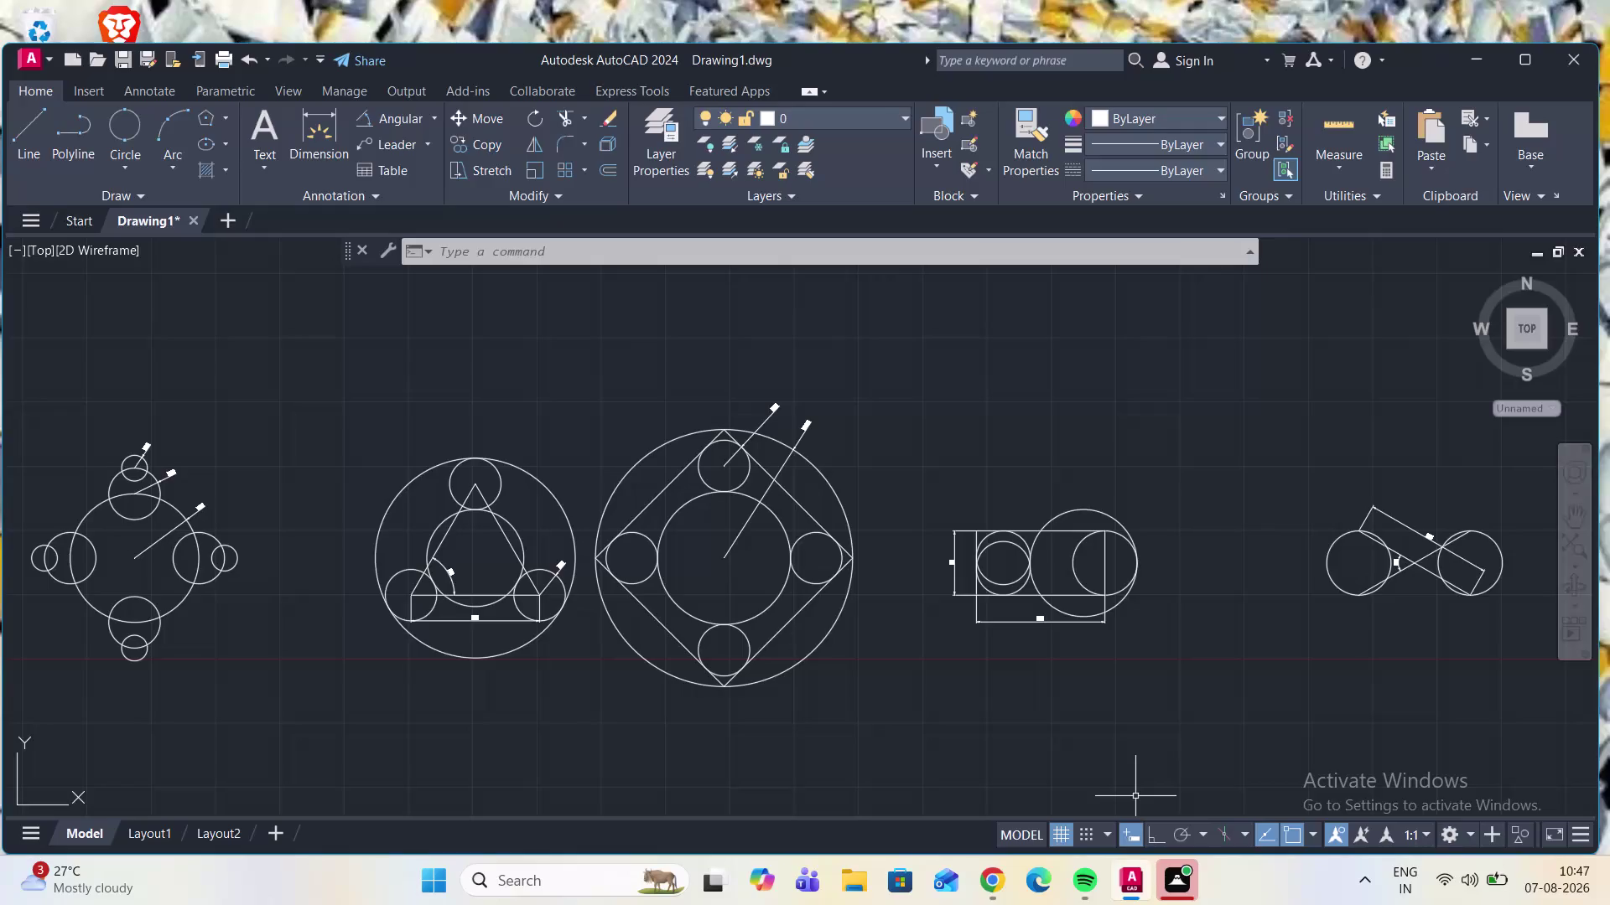
Zoom in and out repeatedly to inspect the row of exercises.
scroll(down, 3)
scroll(up, 3)
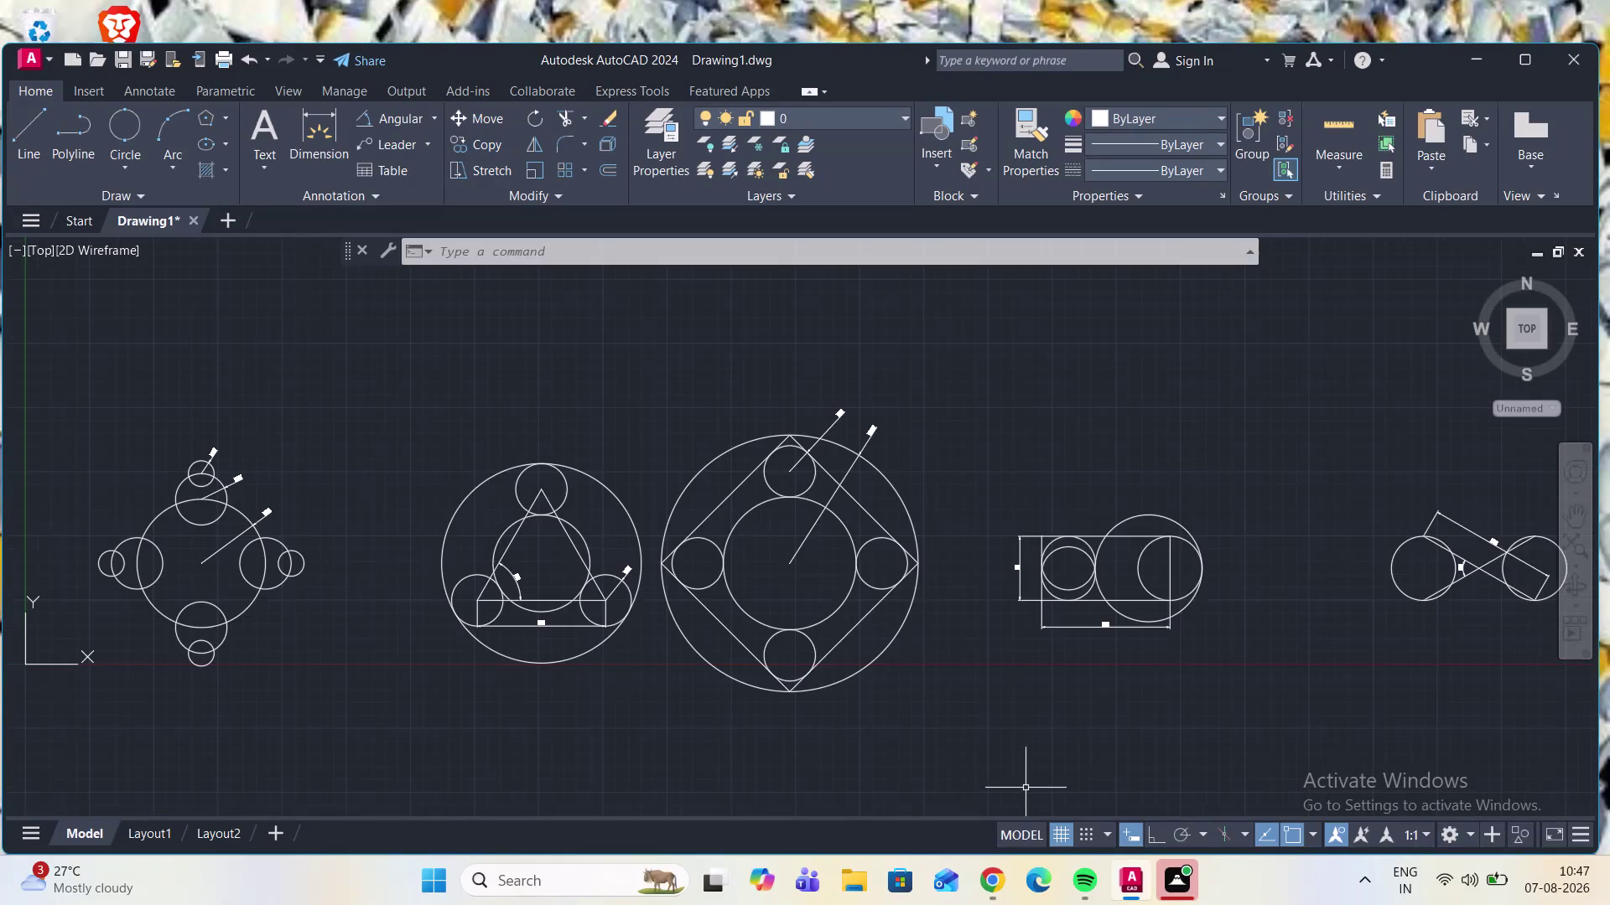
scroll(down, 3)
scroll(up, 3)
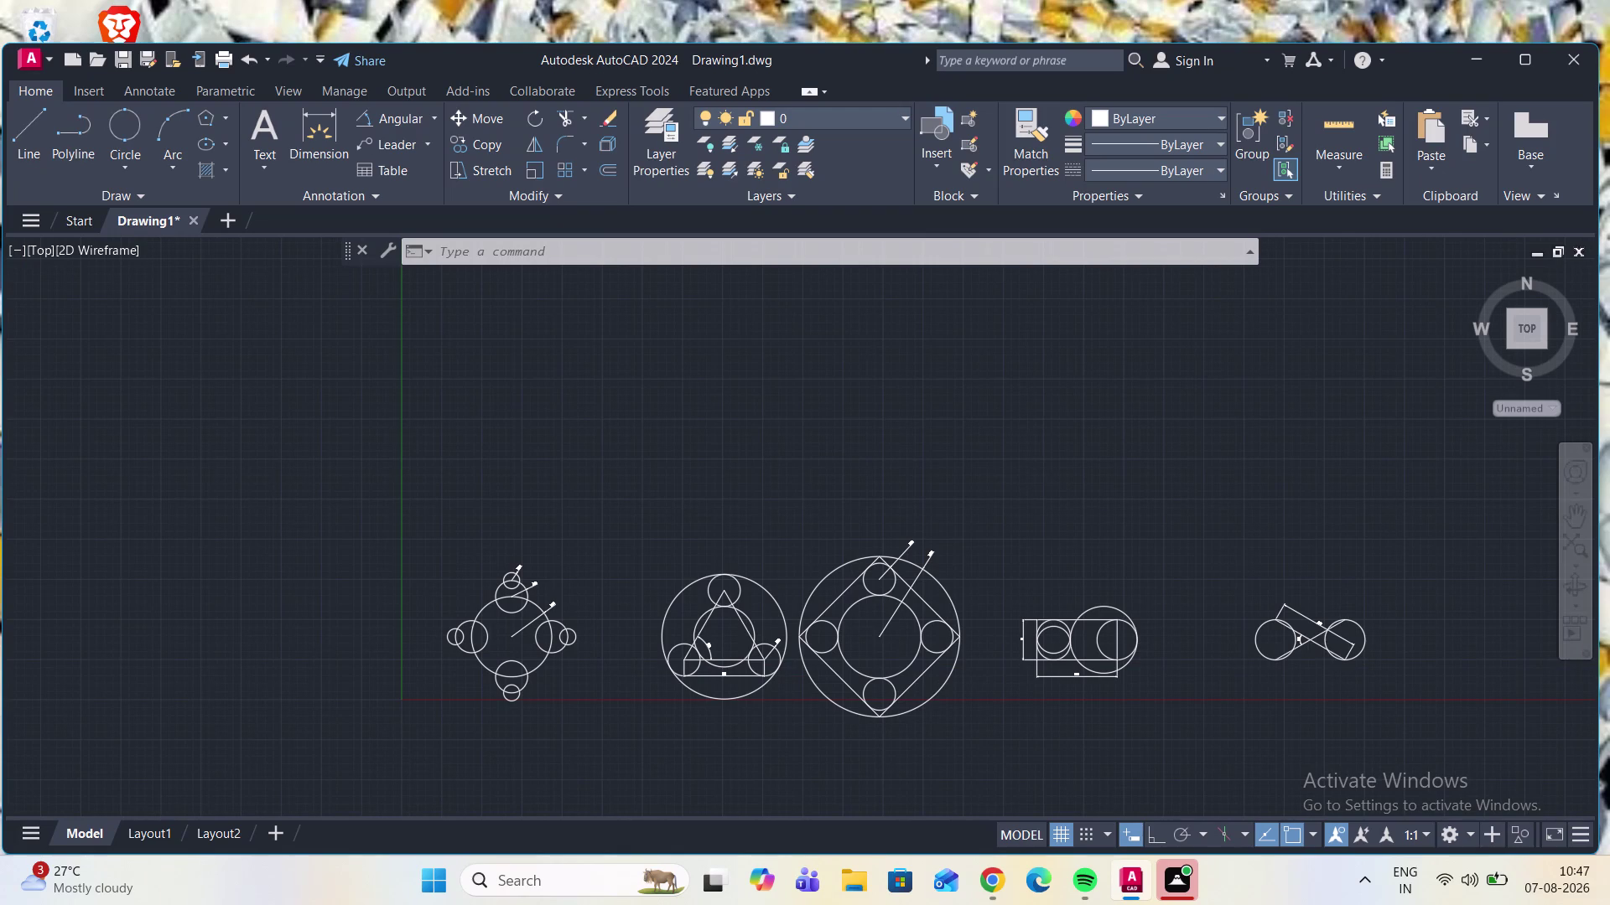
scroll(down, 3)
scroll(up, 3)
scroll(up, 3)
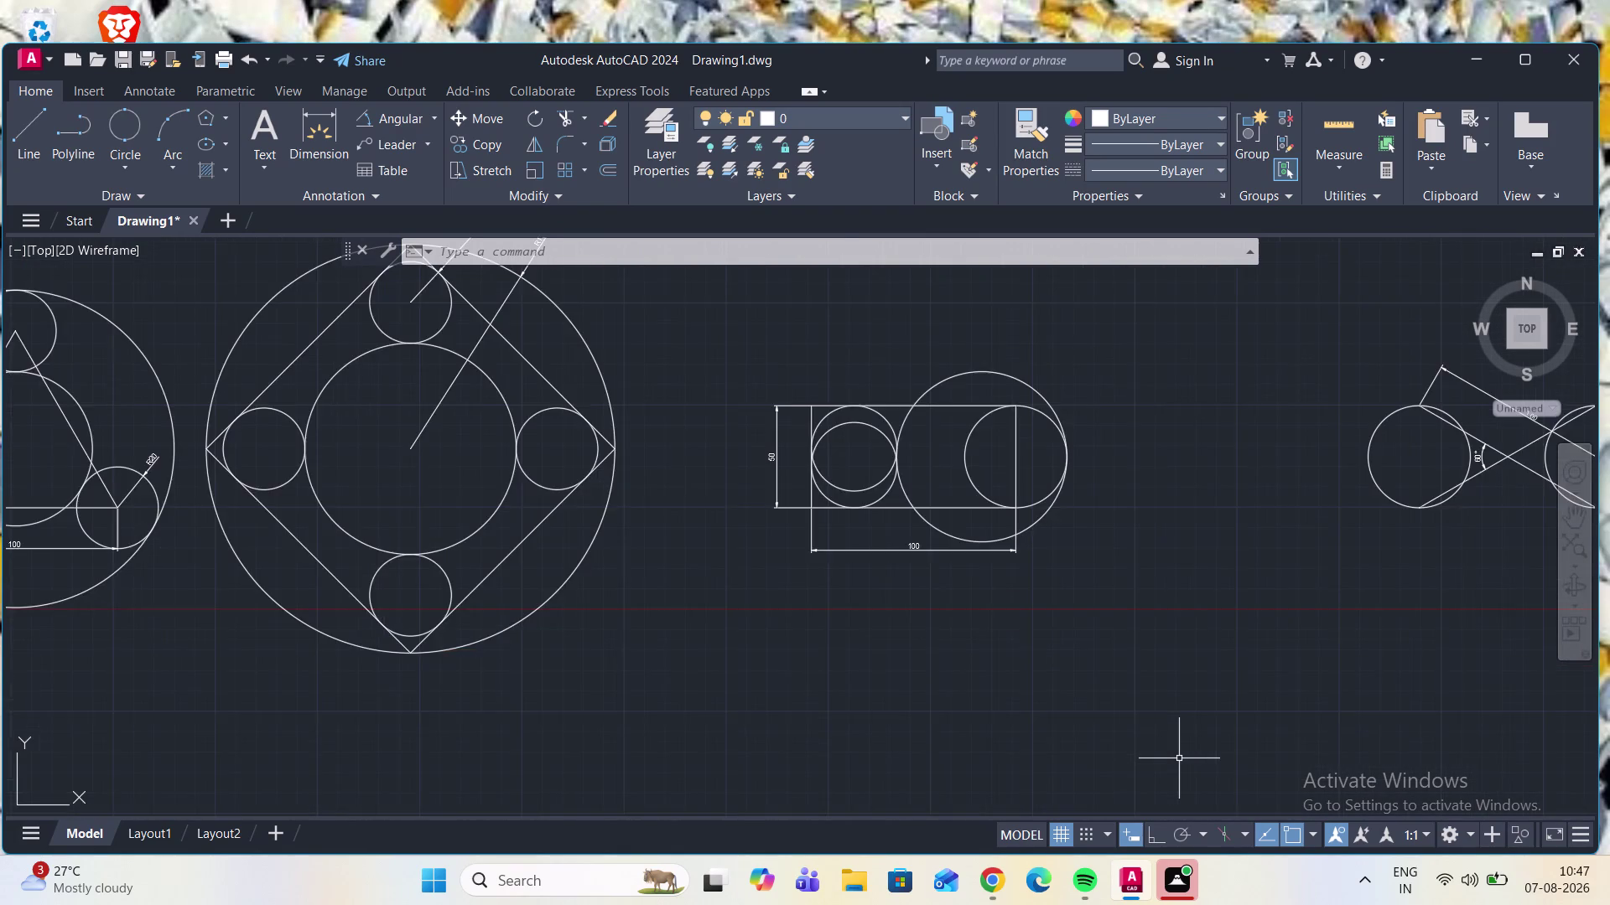
scroll(up, 3)
scroll(down, 3)
scroll(up, 3)
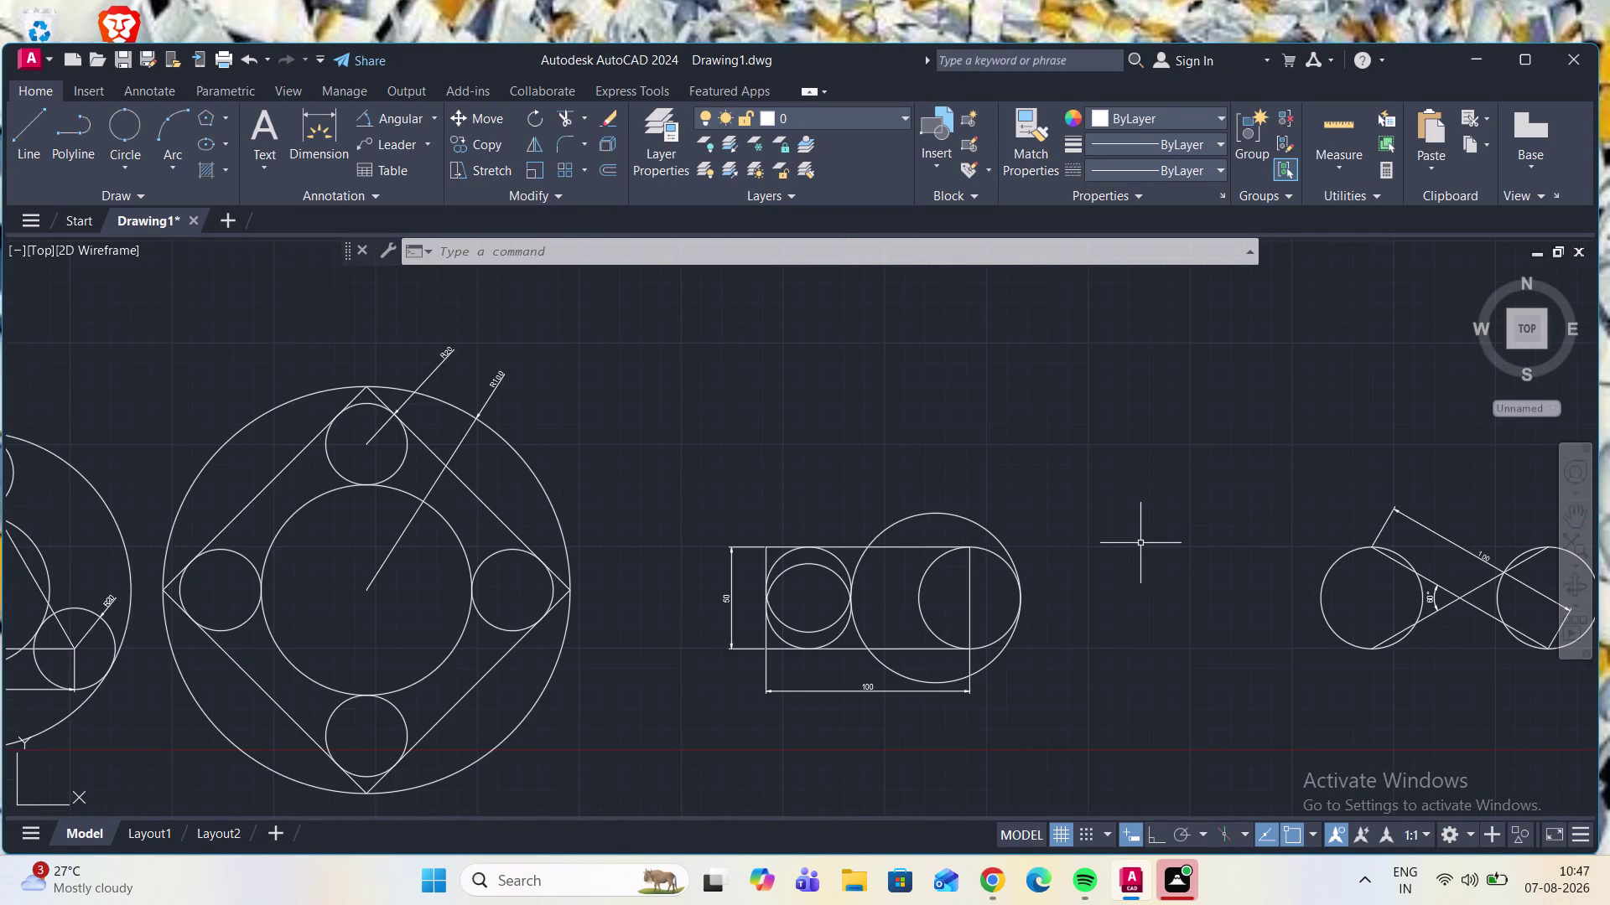
scroll(up, 3)
scroll(up, 3)
scroll(down, 3)
scroll(down, 3)
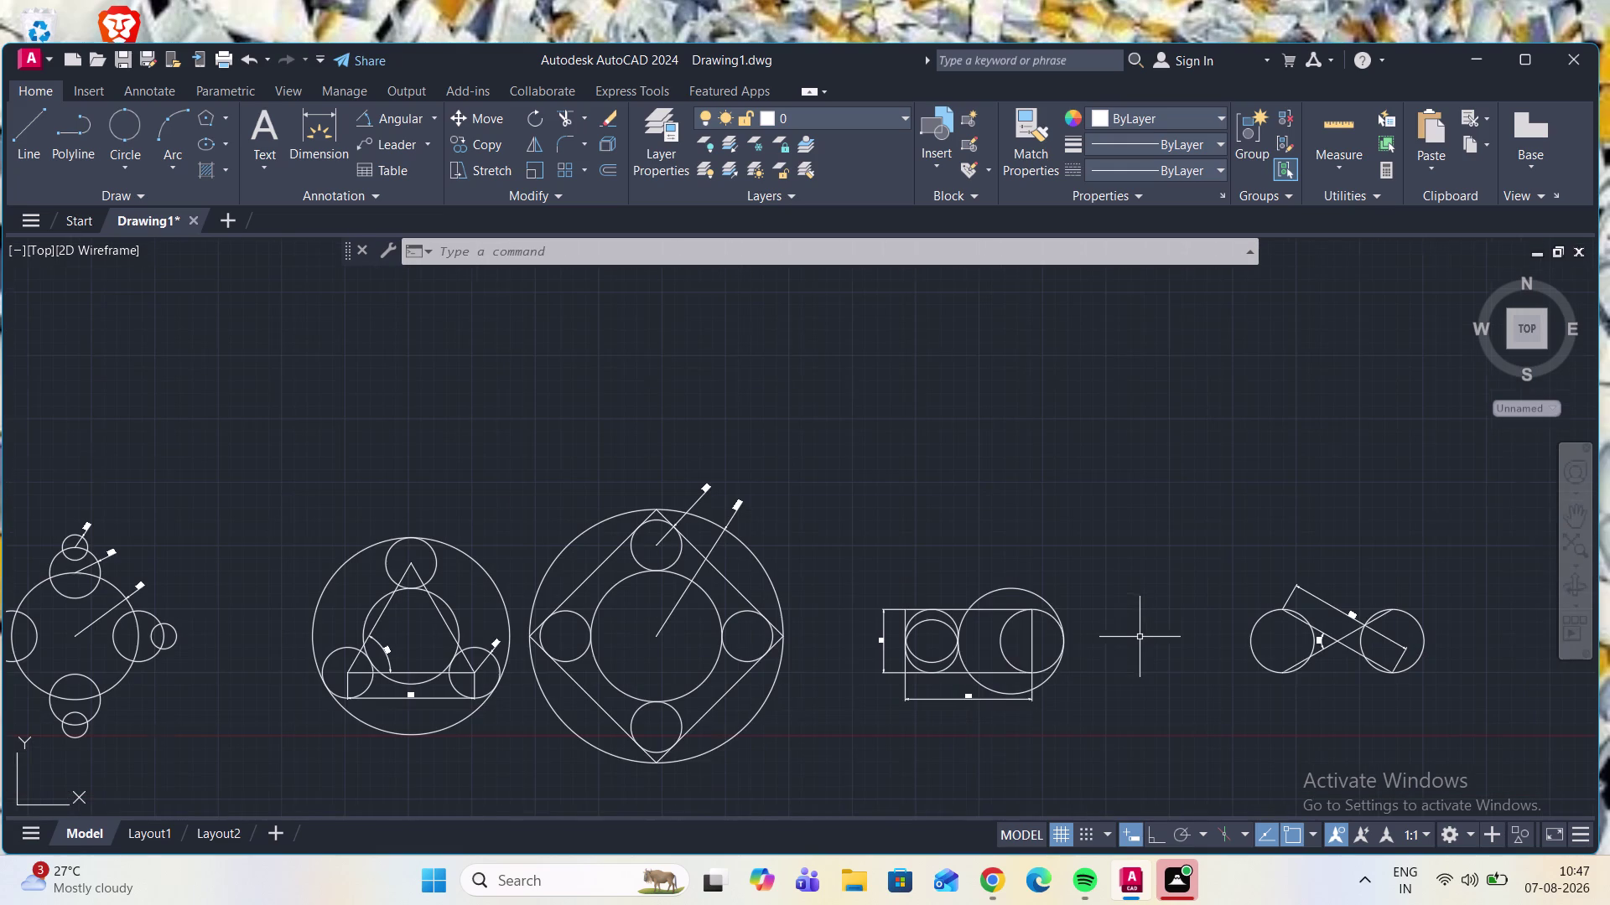
scroll(up, 3)
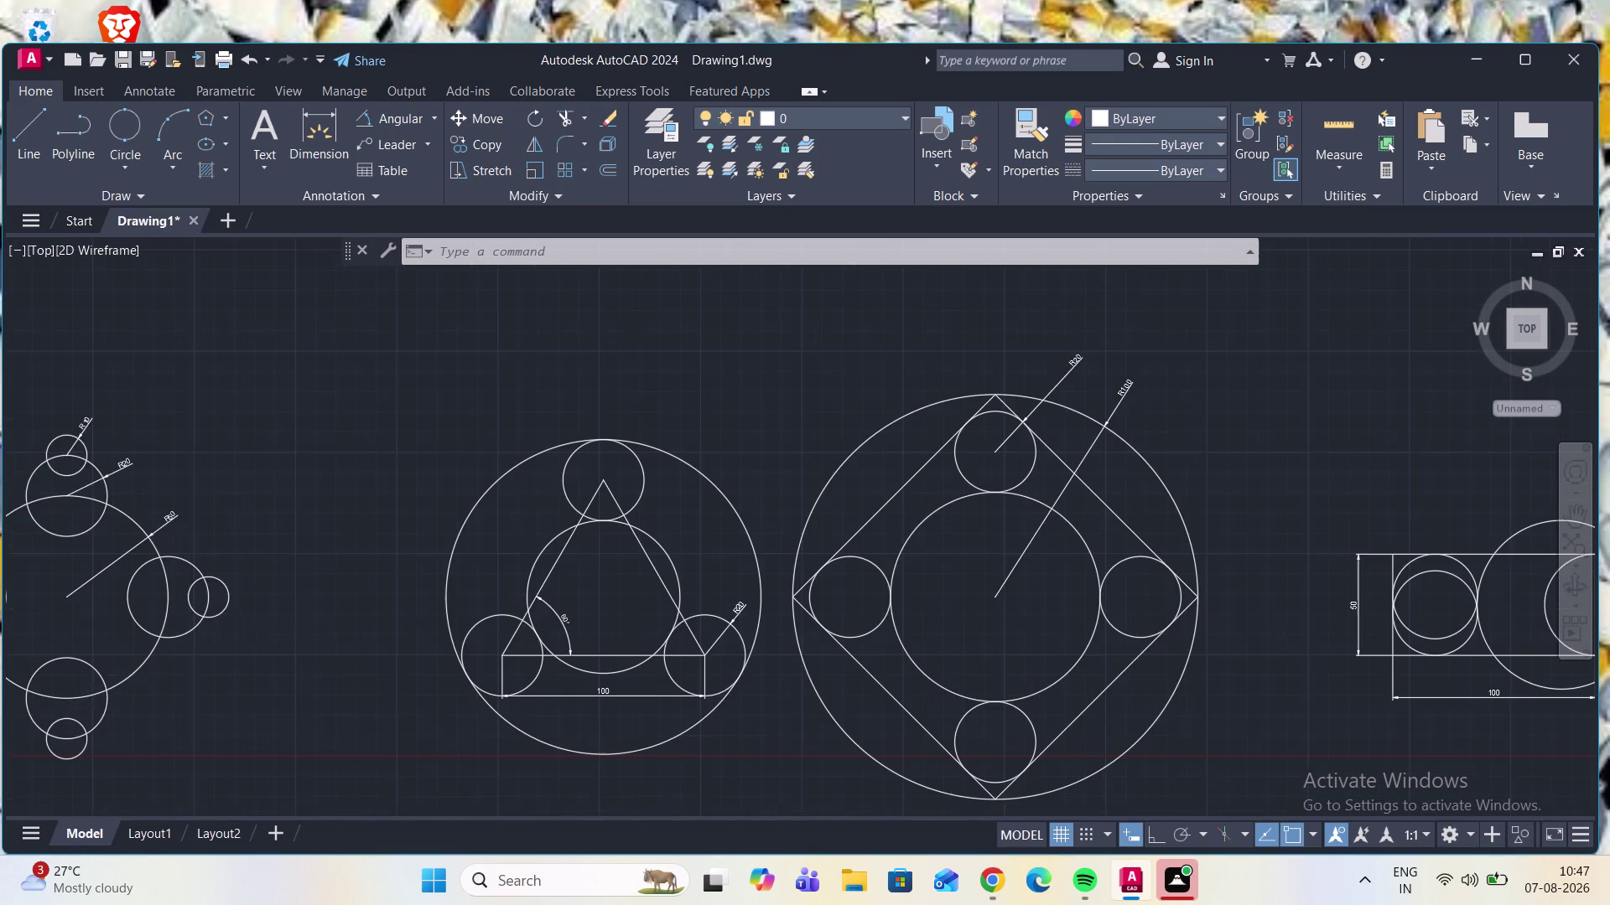
scroll(up, 3)
scroll(down, 3)
scroll(up, 3)
scroll(up, 3)
scroll(down, 3)
scroll(down, 3)
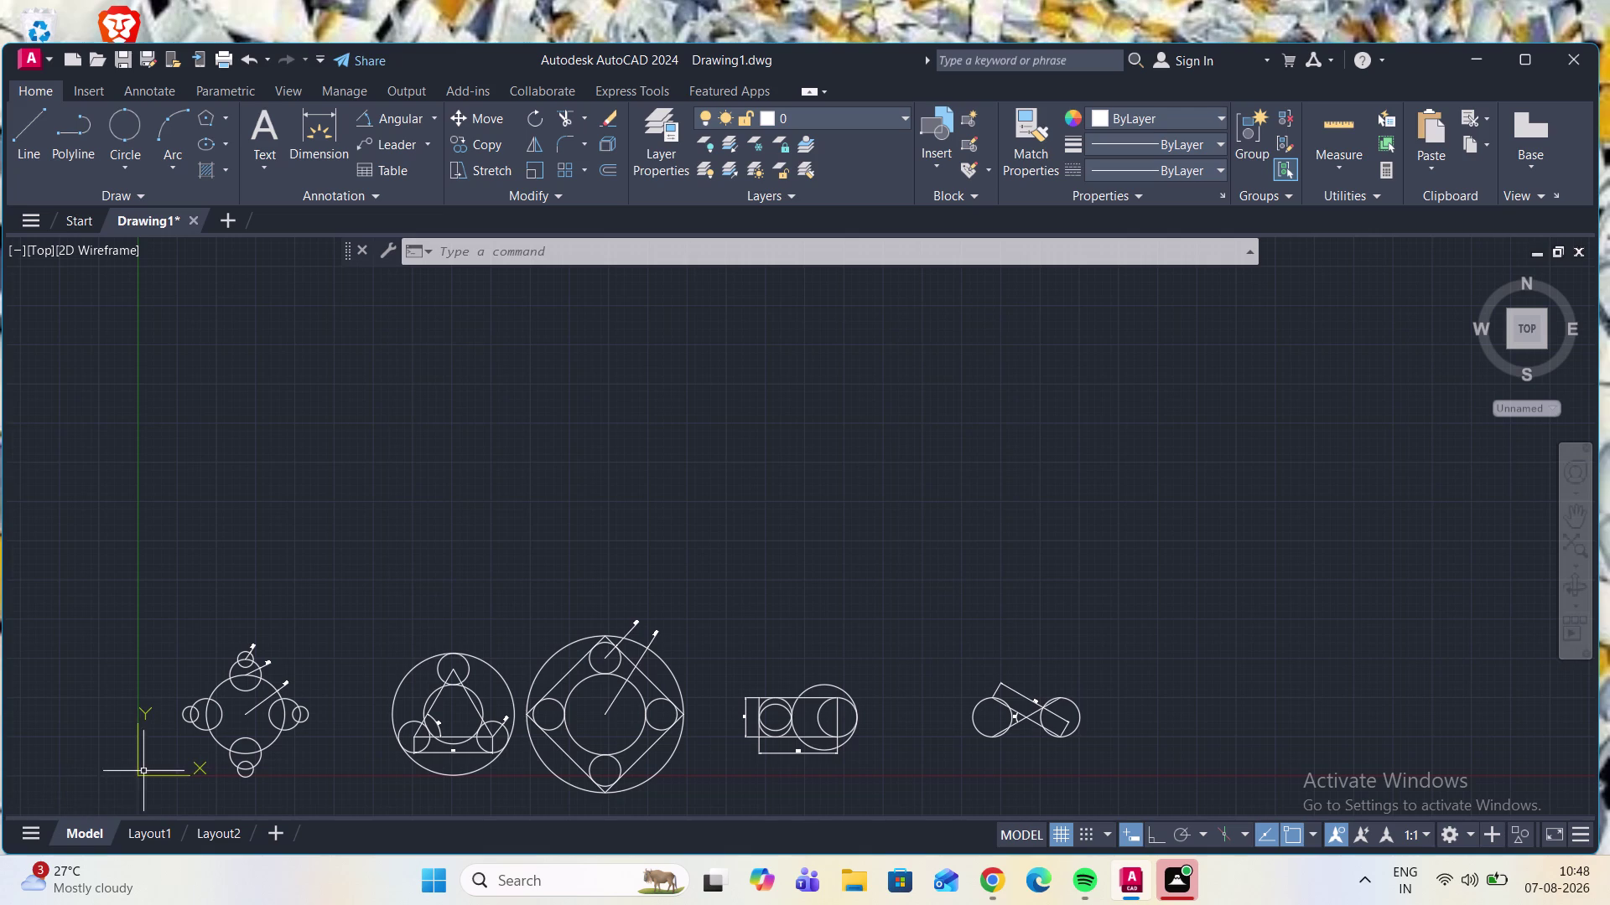
Attempt to relocate the UCS origin near the drawings, then cancel the relocation.
click(139, 777)
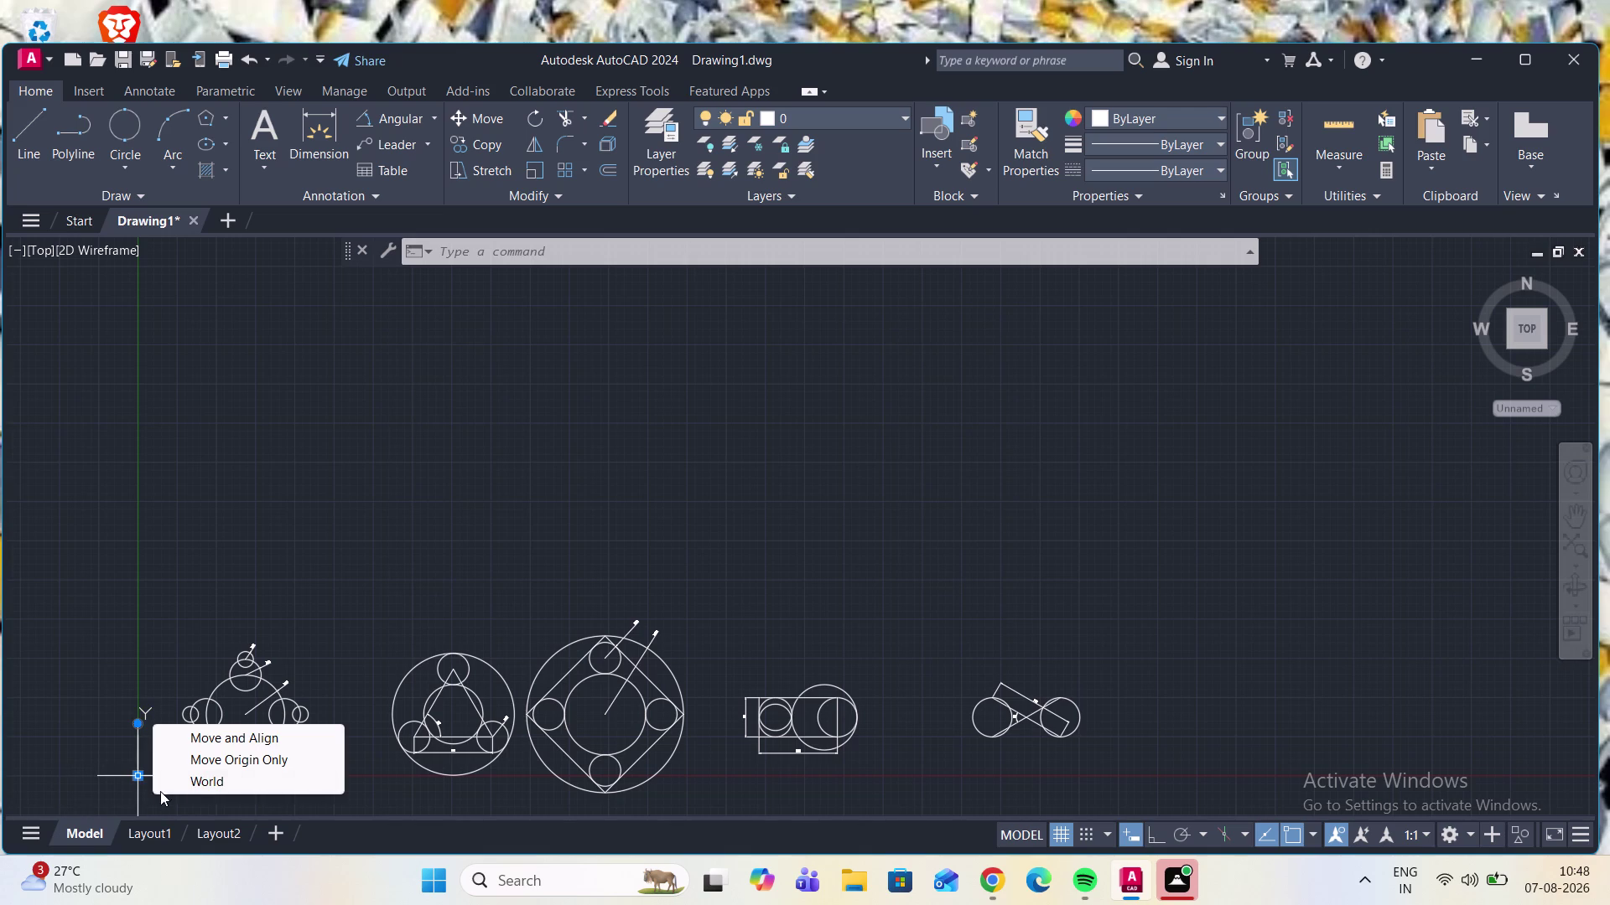
click(227, 762)
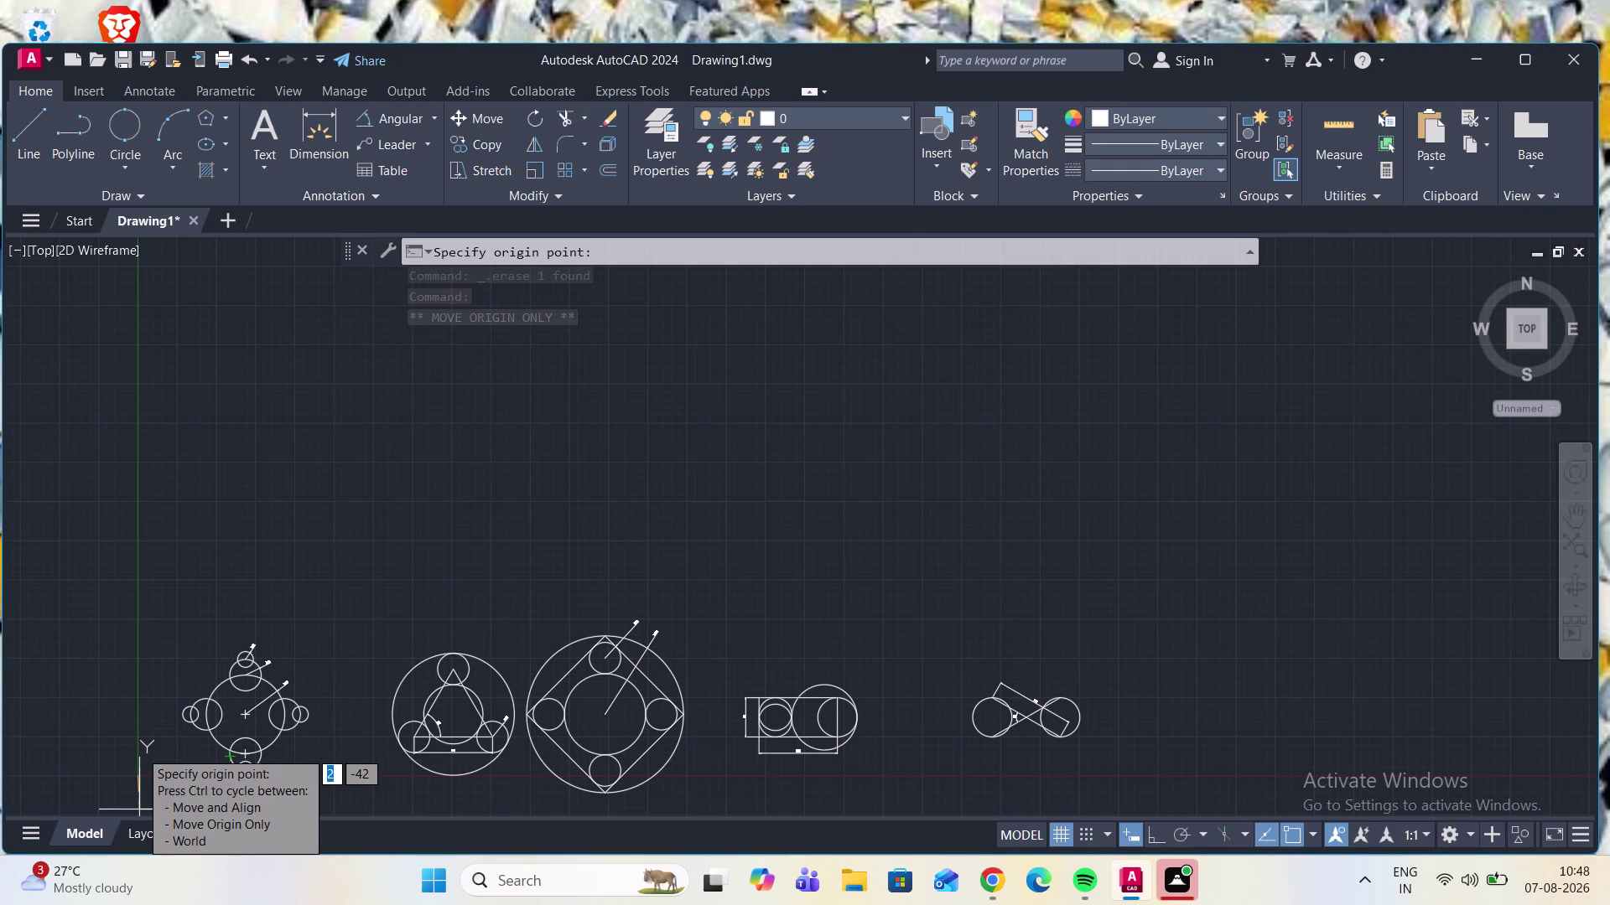
click(139, 810)
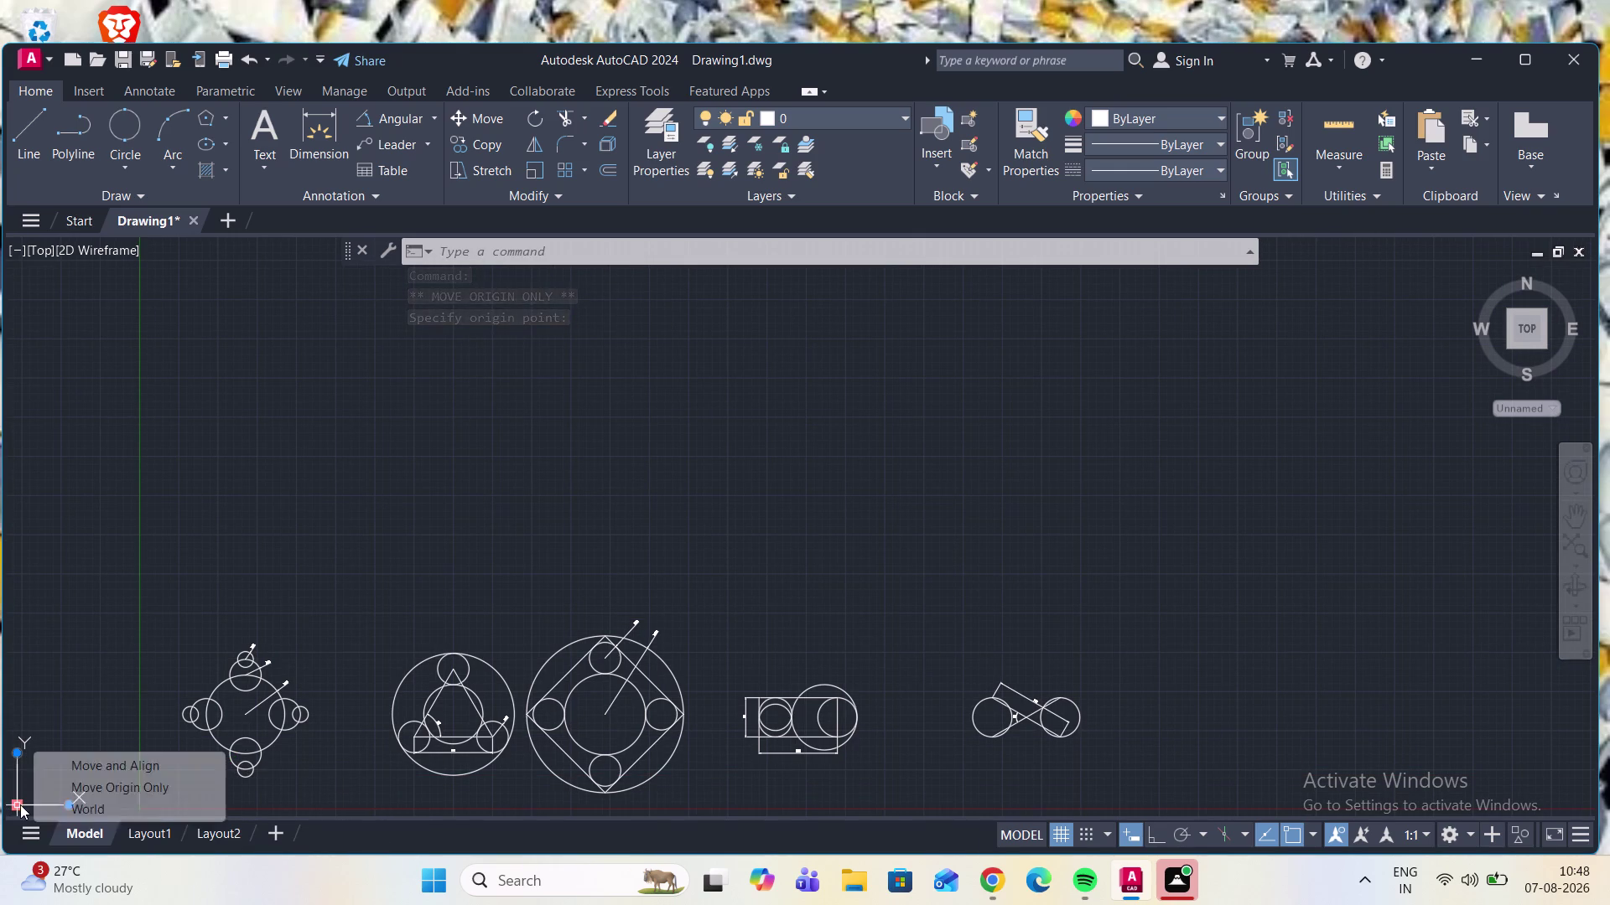
click(104, 792)
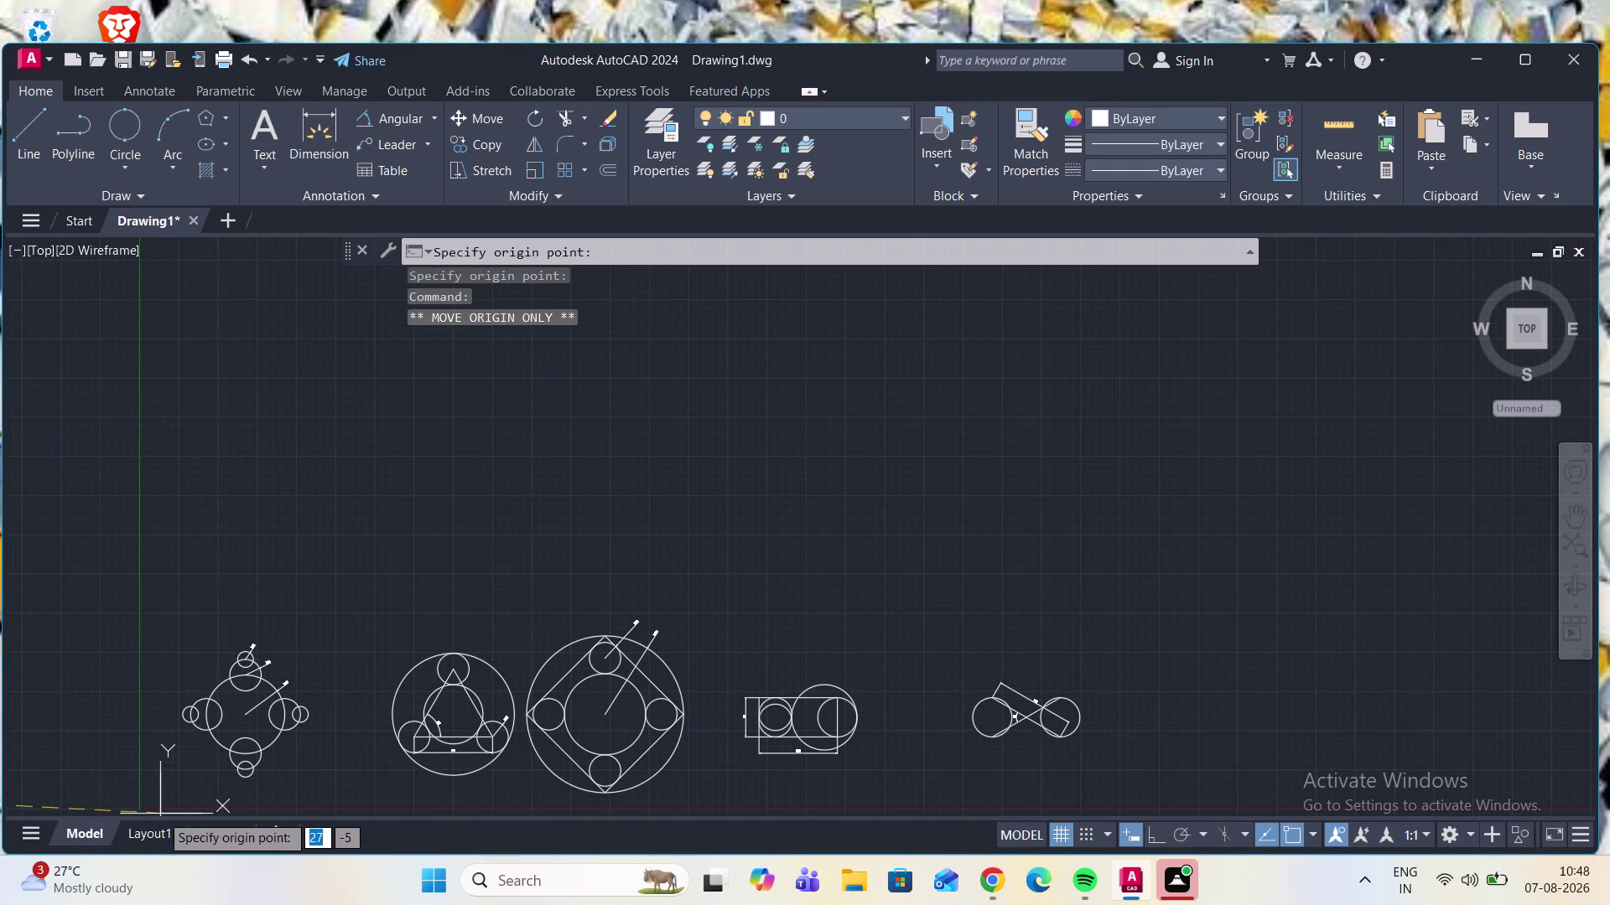
click(141, 804)
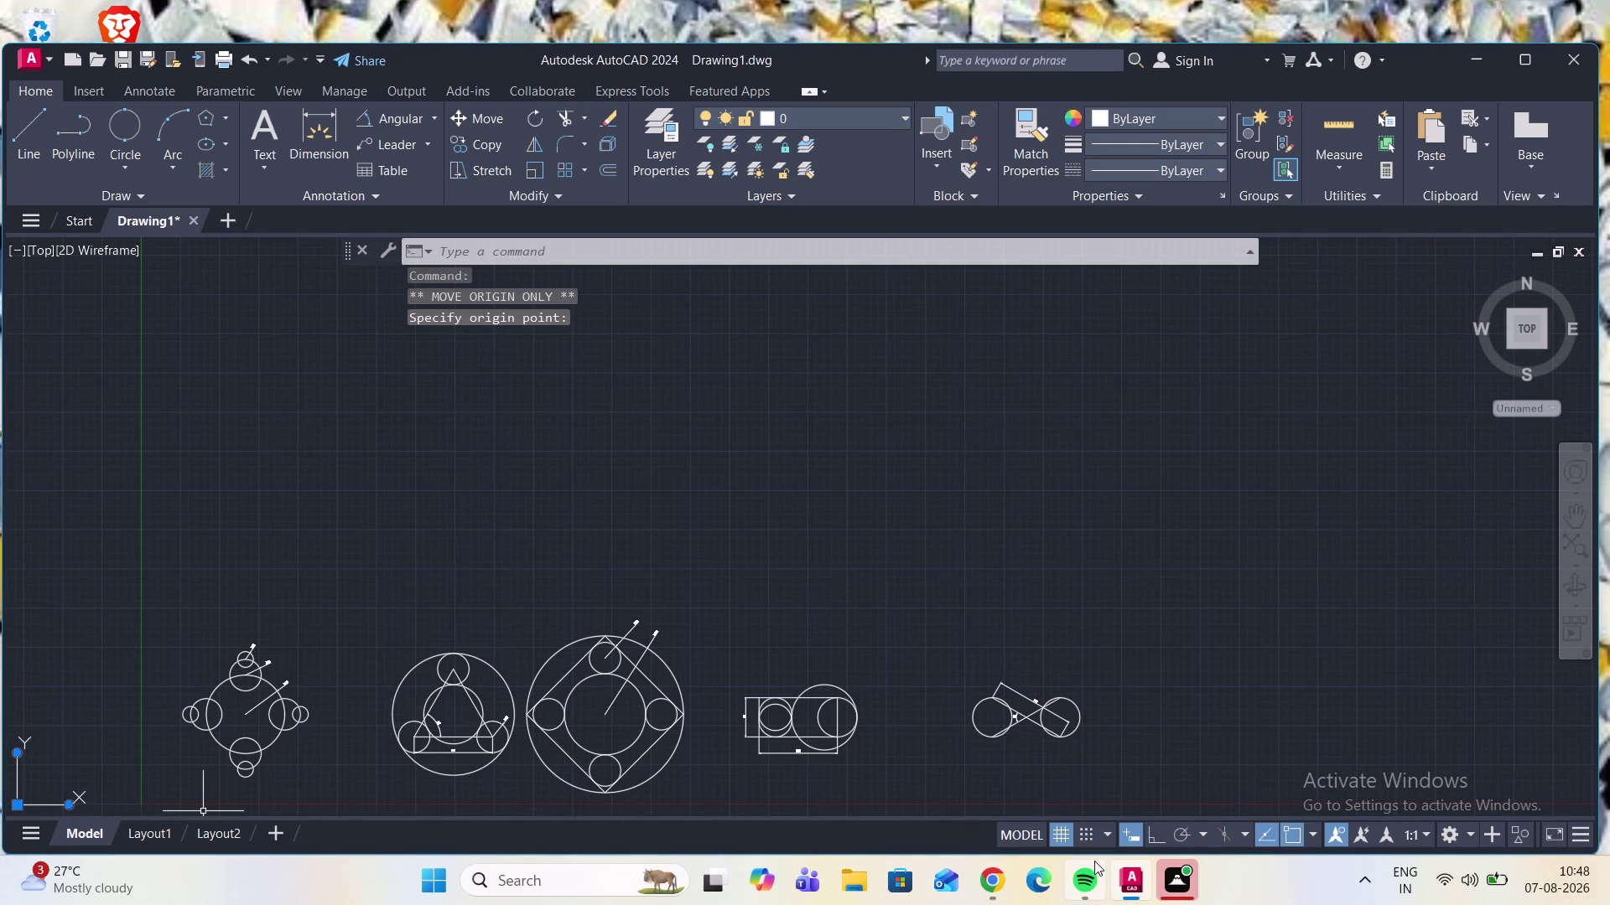
key(Escape)
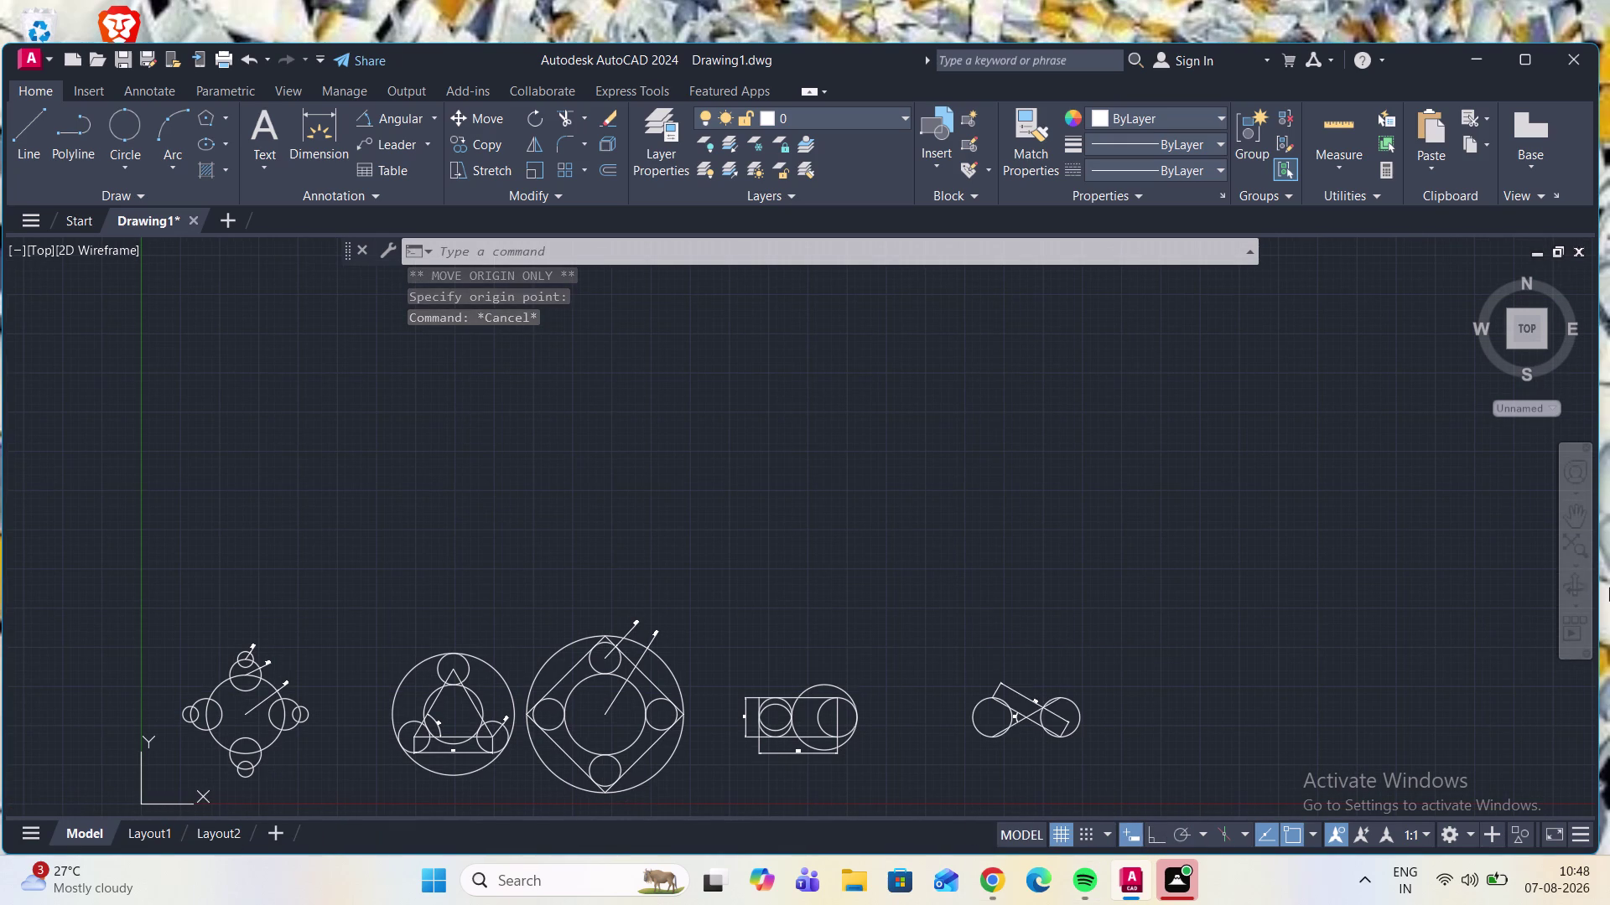
Zoom to fit all five exercises and move the rightmost linked-circles figure left.
click(1582, 545)
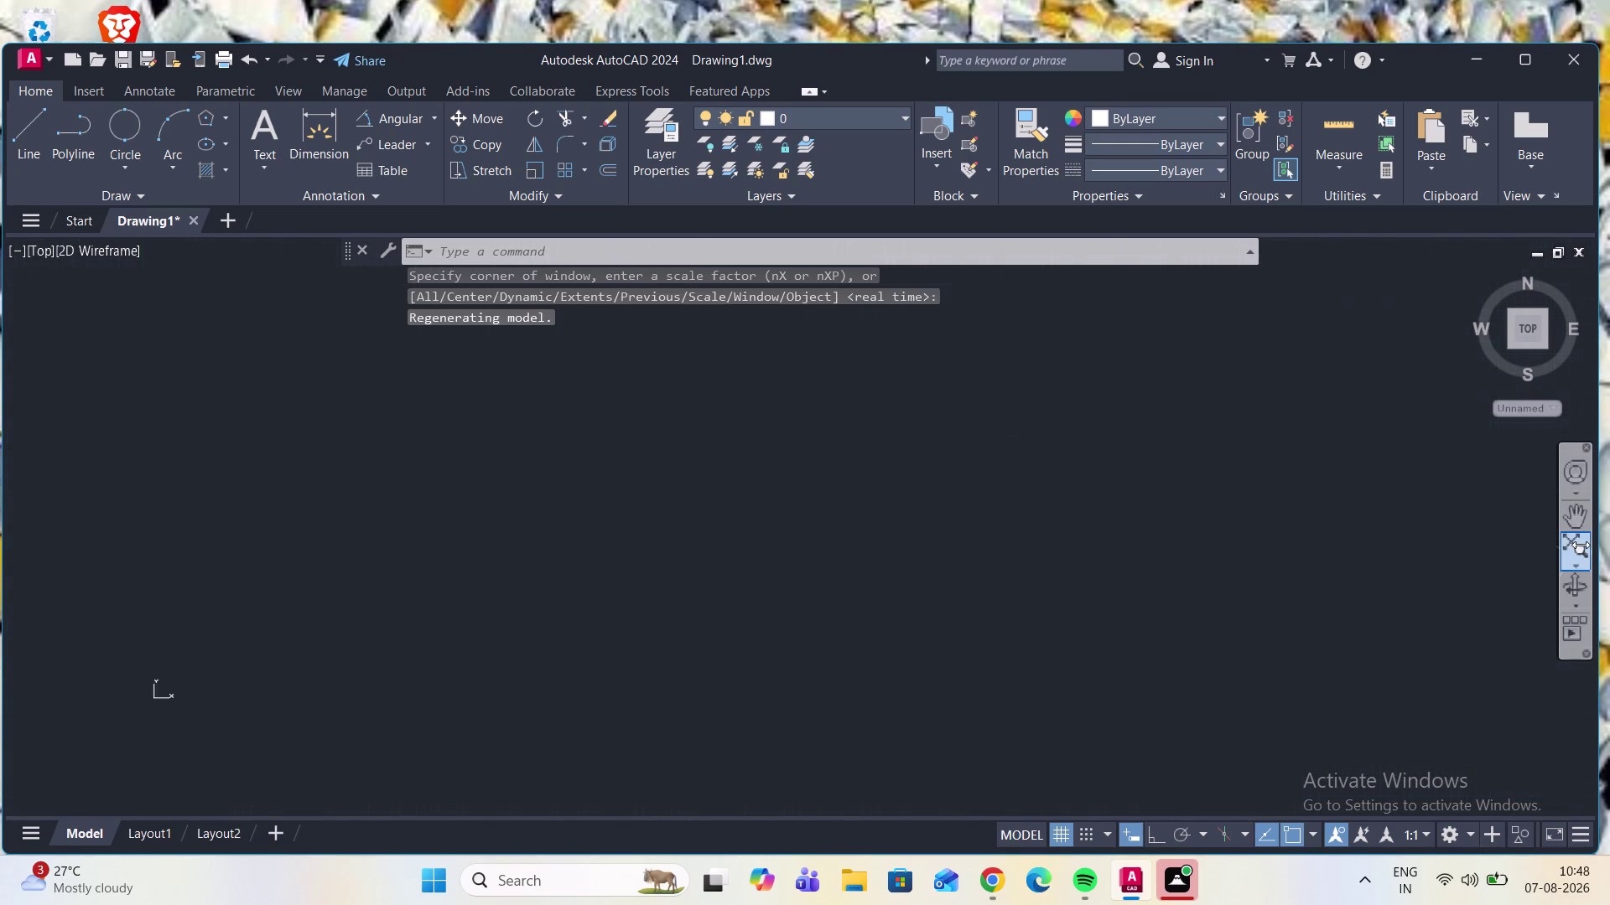
scroll(down, 3)
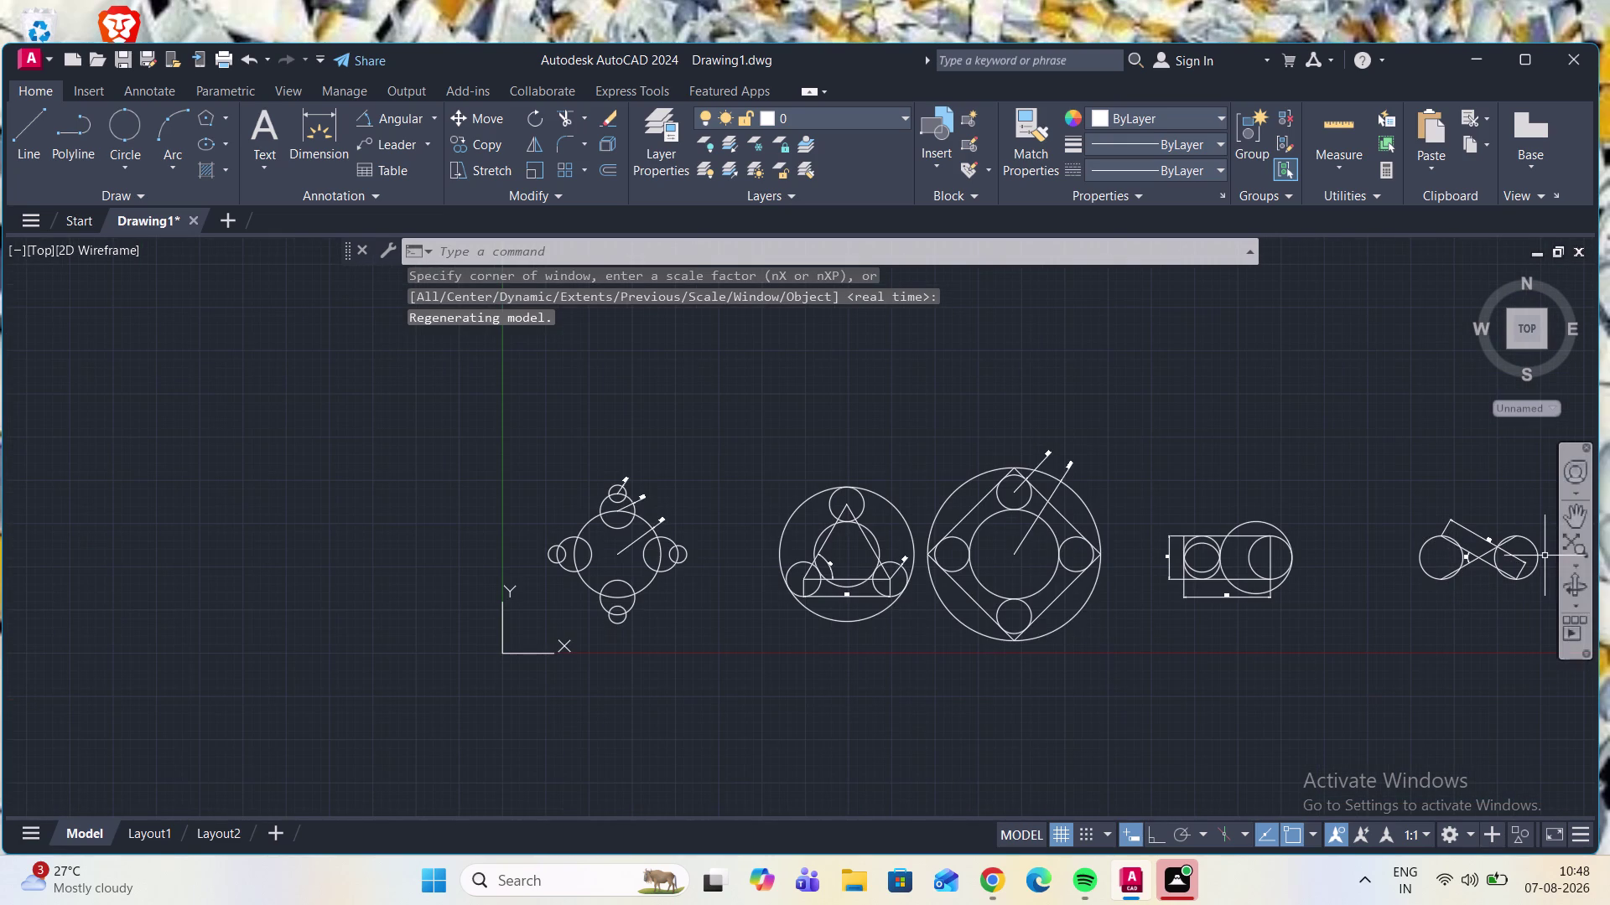
click(1546, 534)
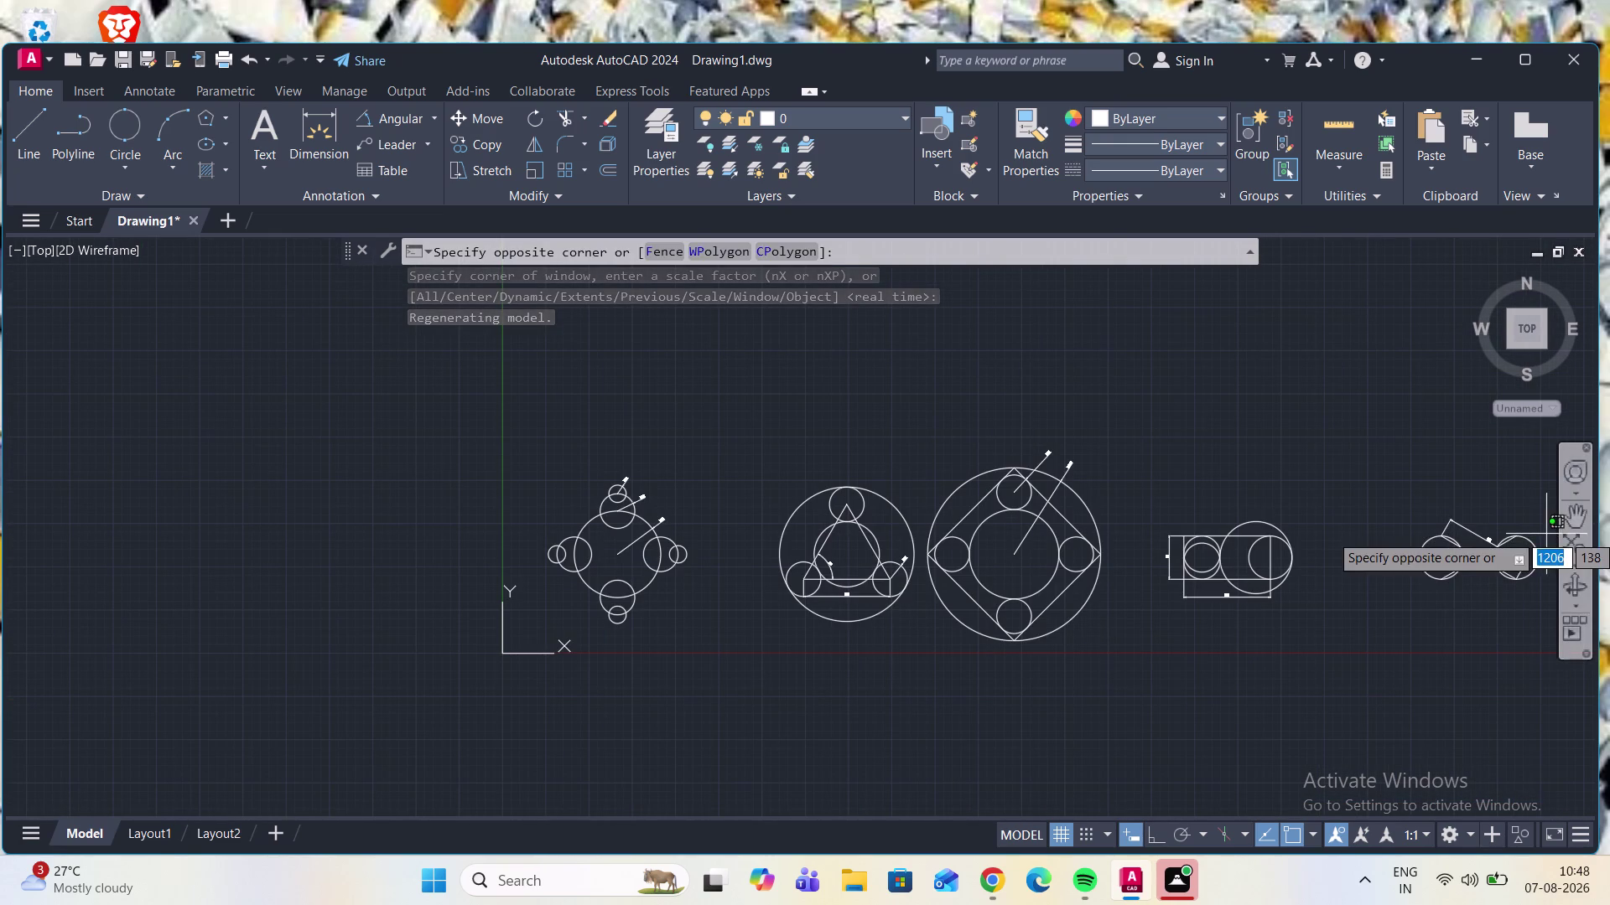
click(1378, 577)
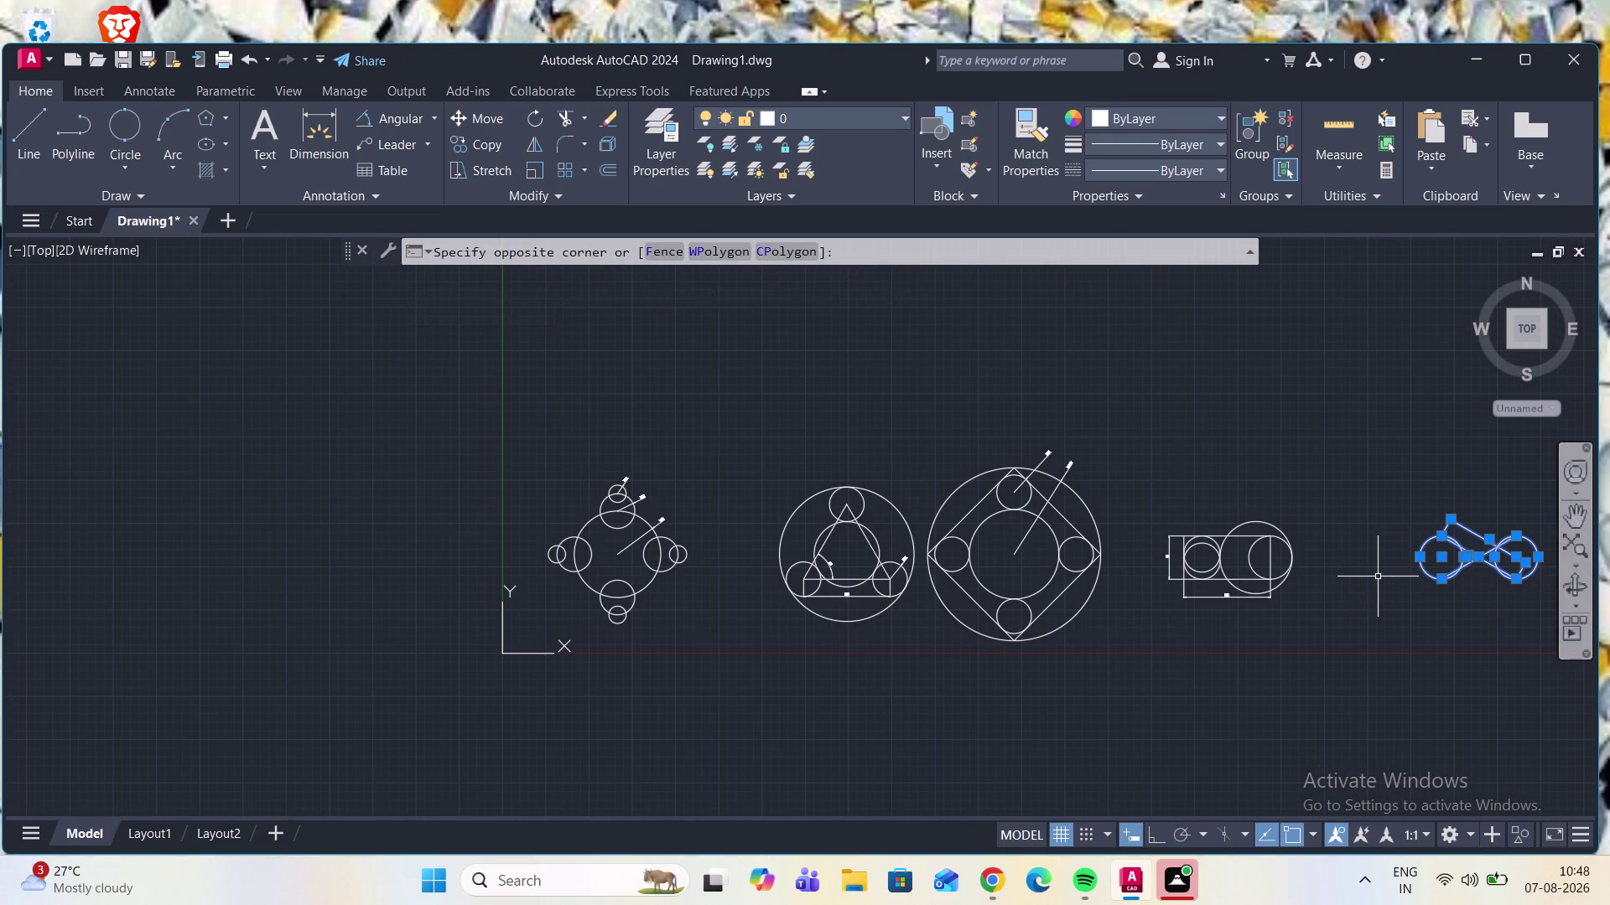
click(470, 114)
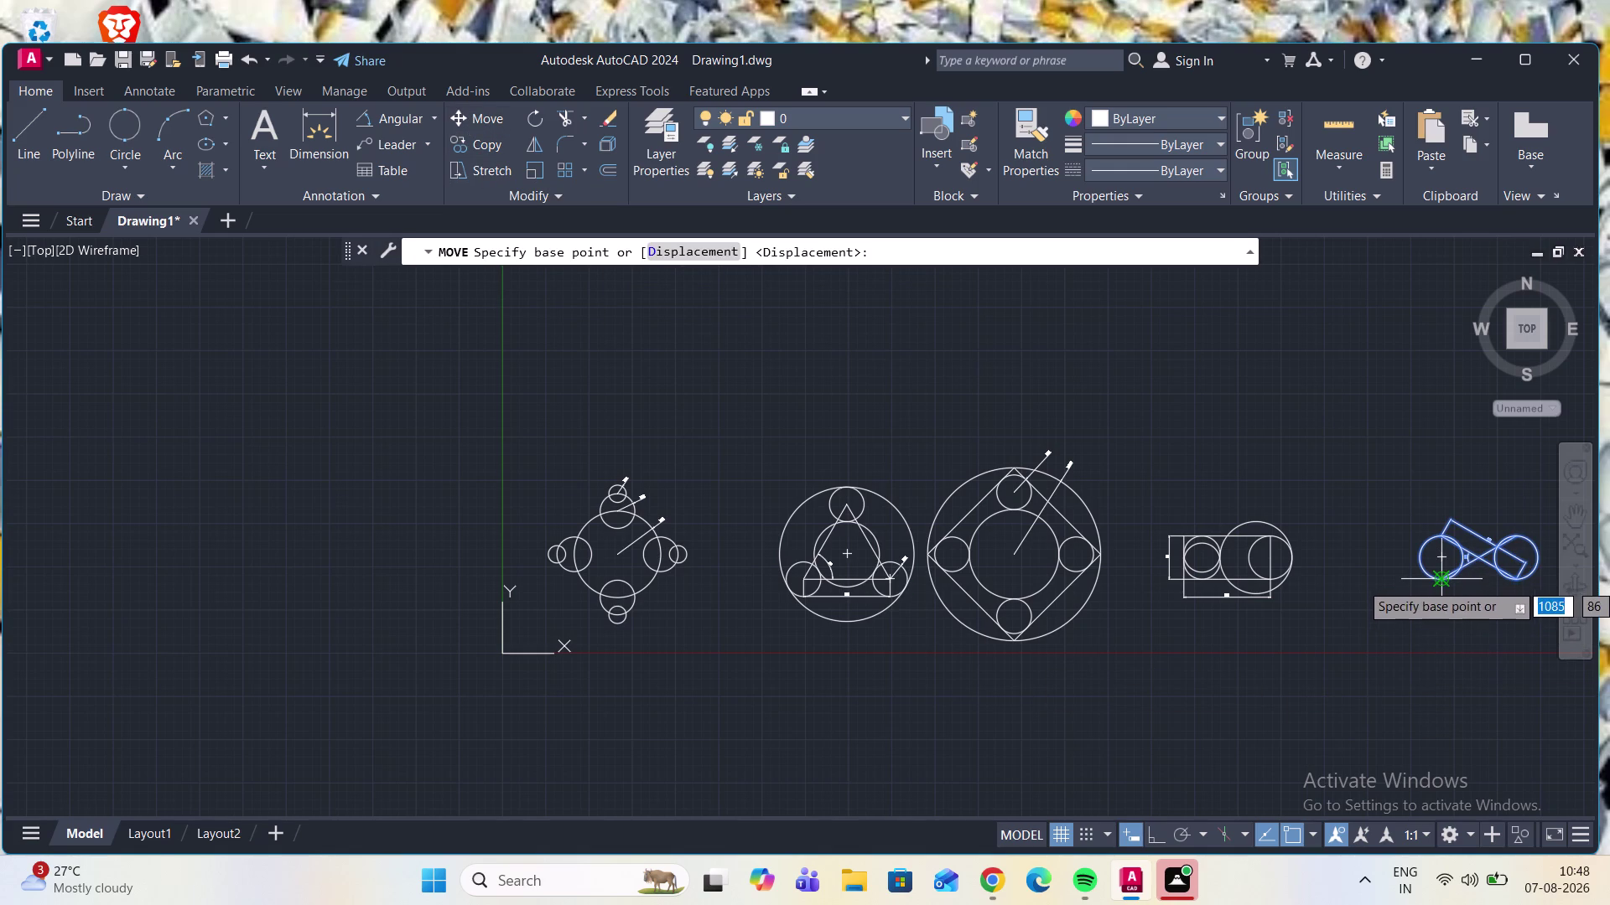
click(1444, 583)
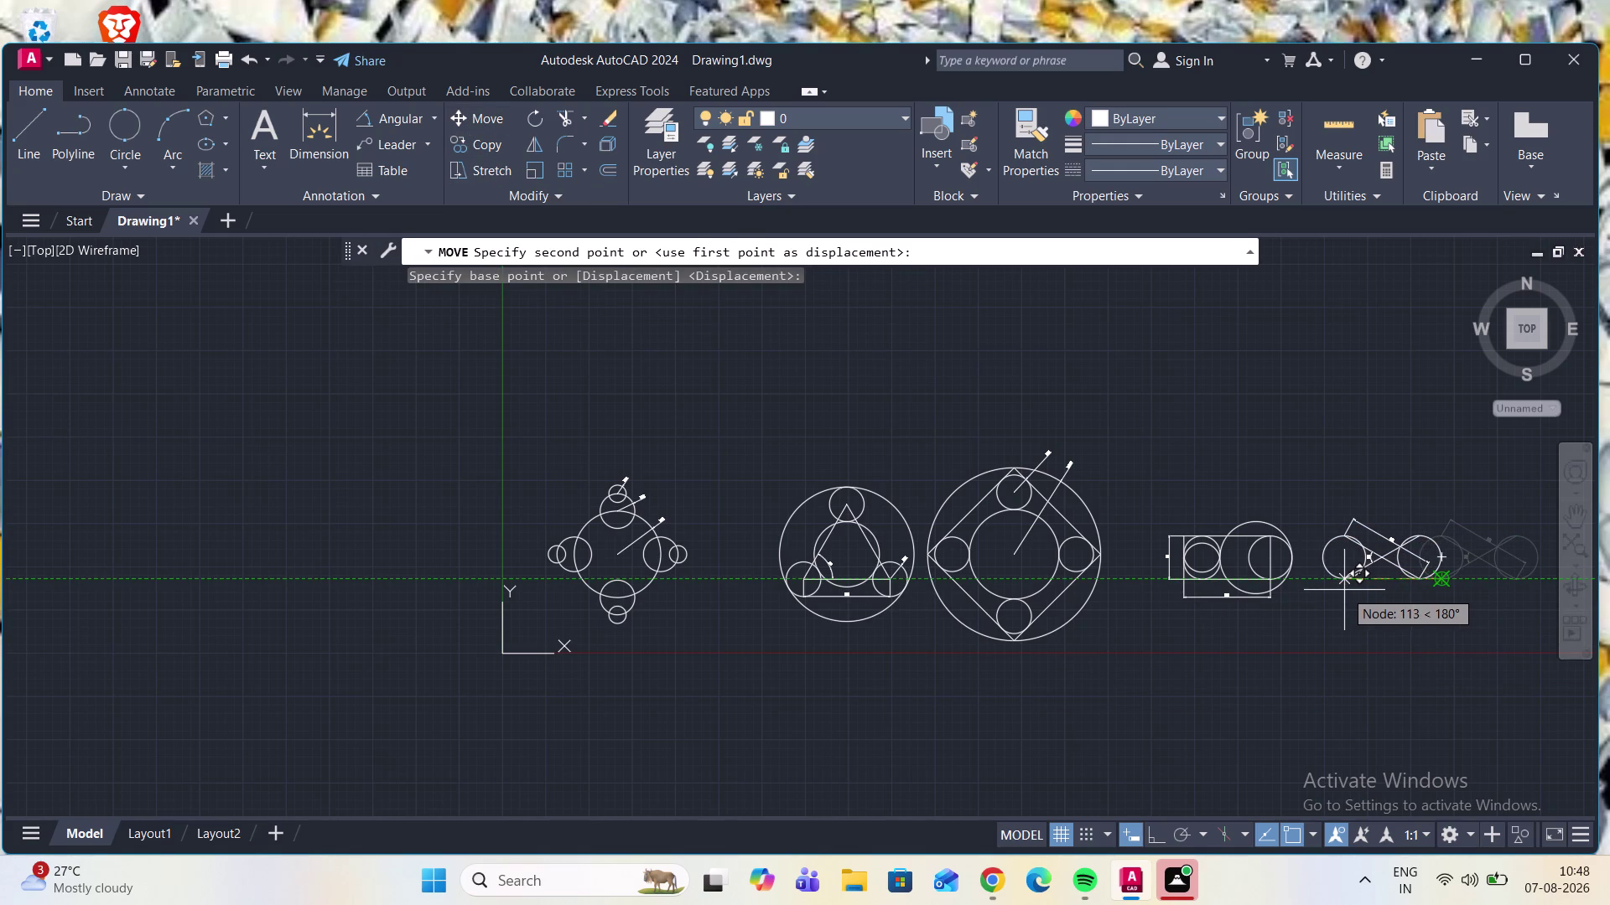
click(1344, 591)
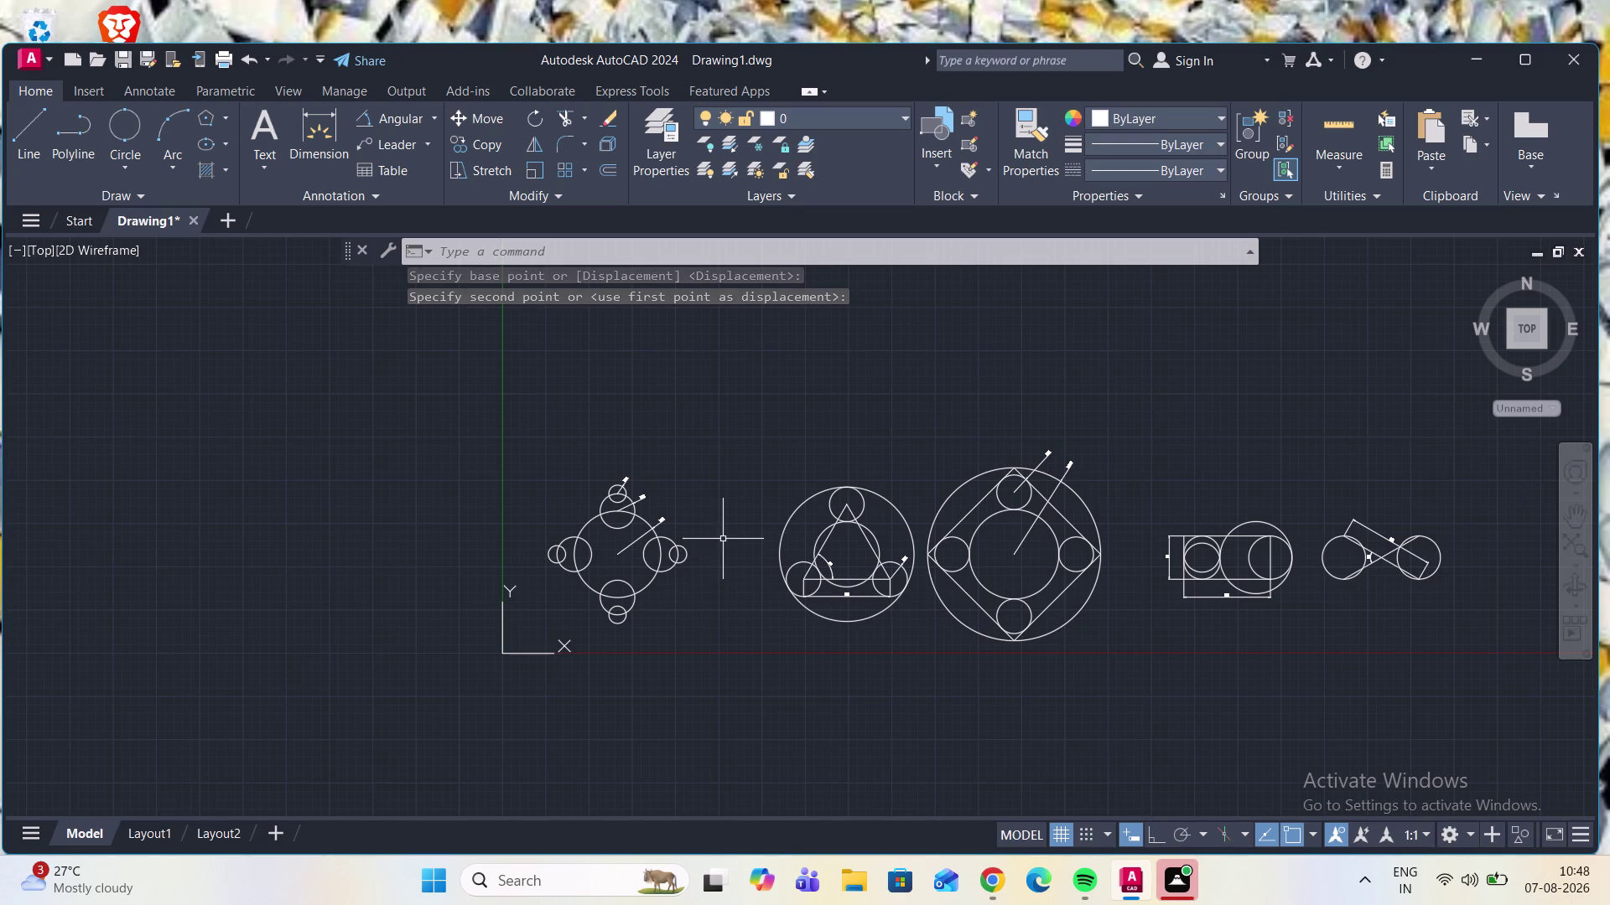
drag(723, 536, 708, 626)
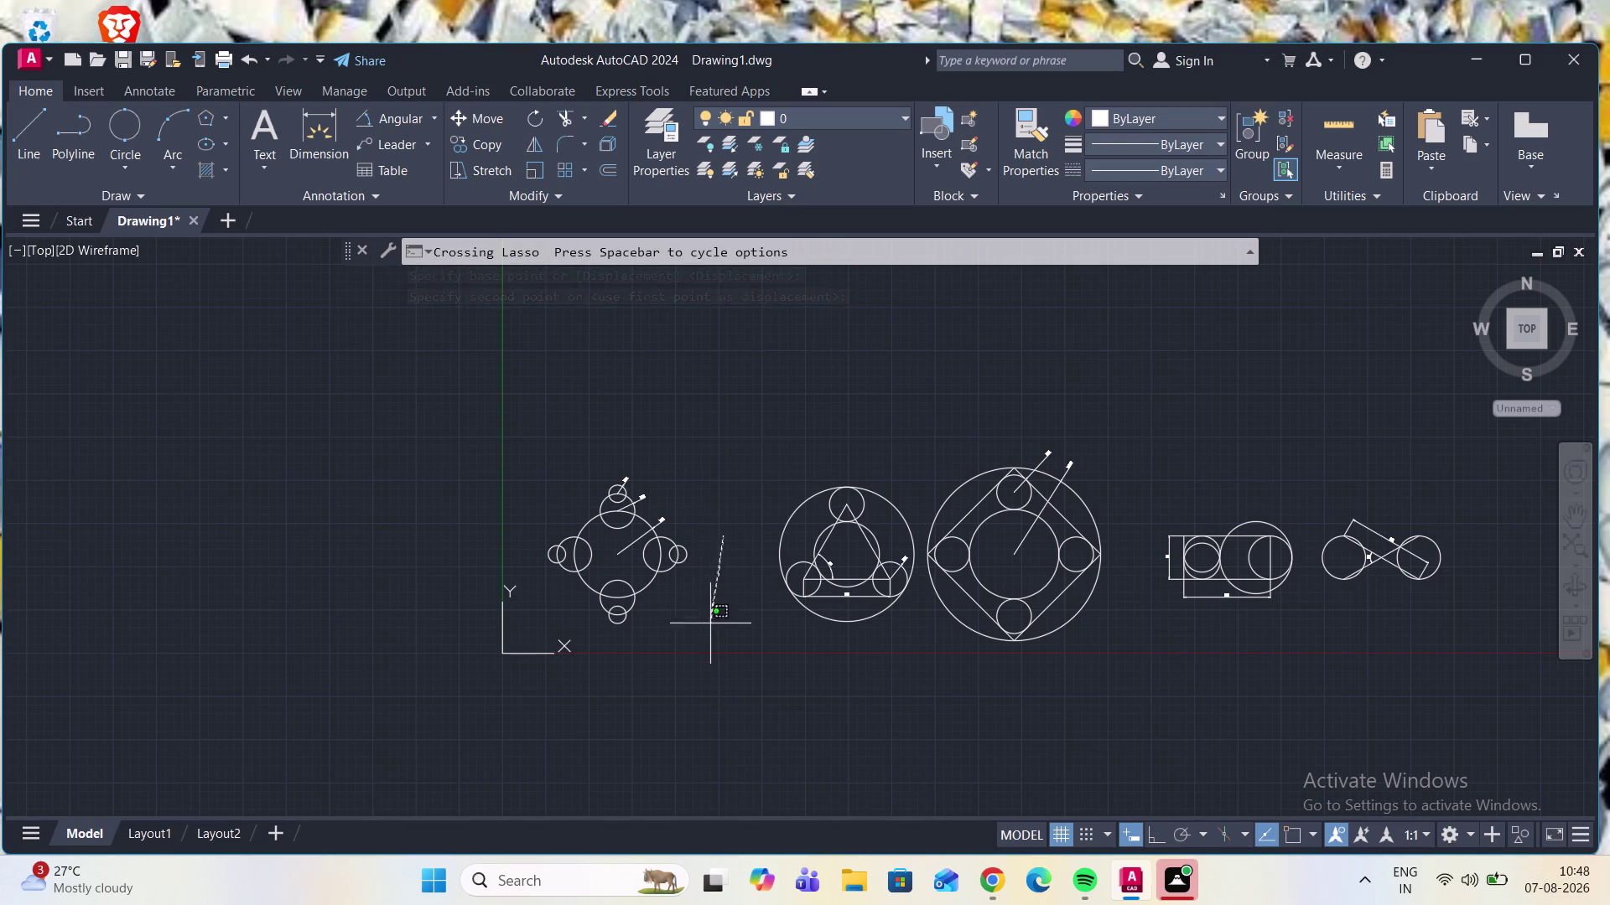
Lasso-select the leftmost four-circle figure and move it right toward the triangle-in-circle drawing.
drag(708, 626, 595, 474)
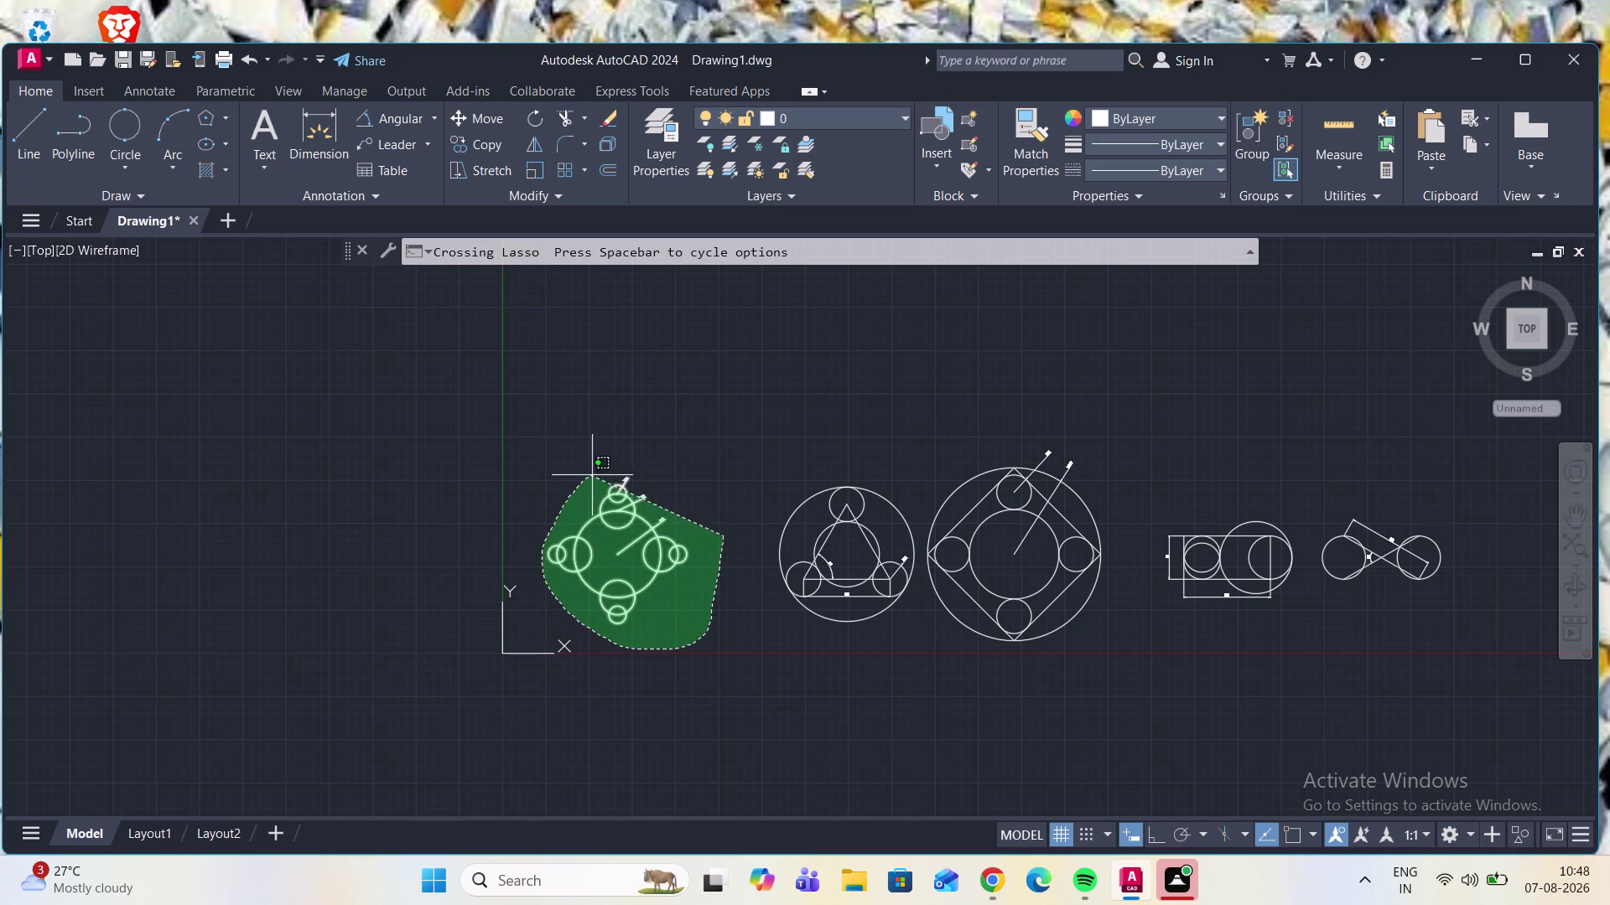
drag(595, 473, 637, 466)
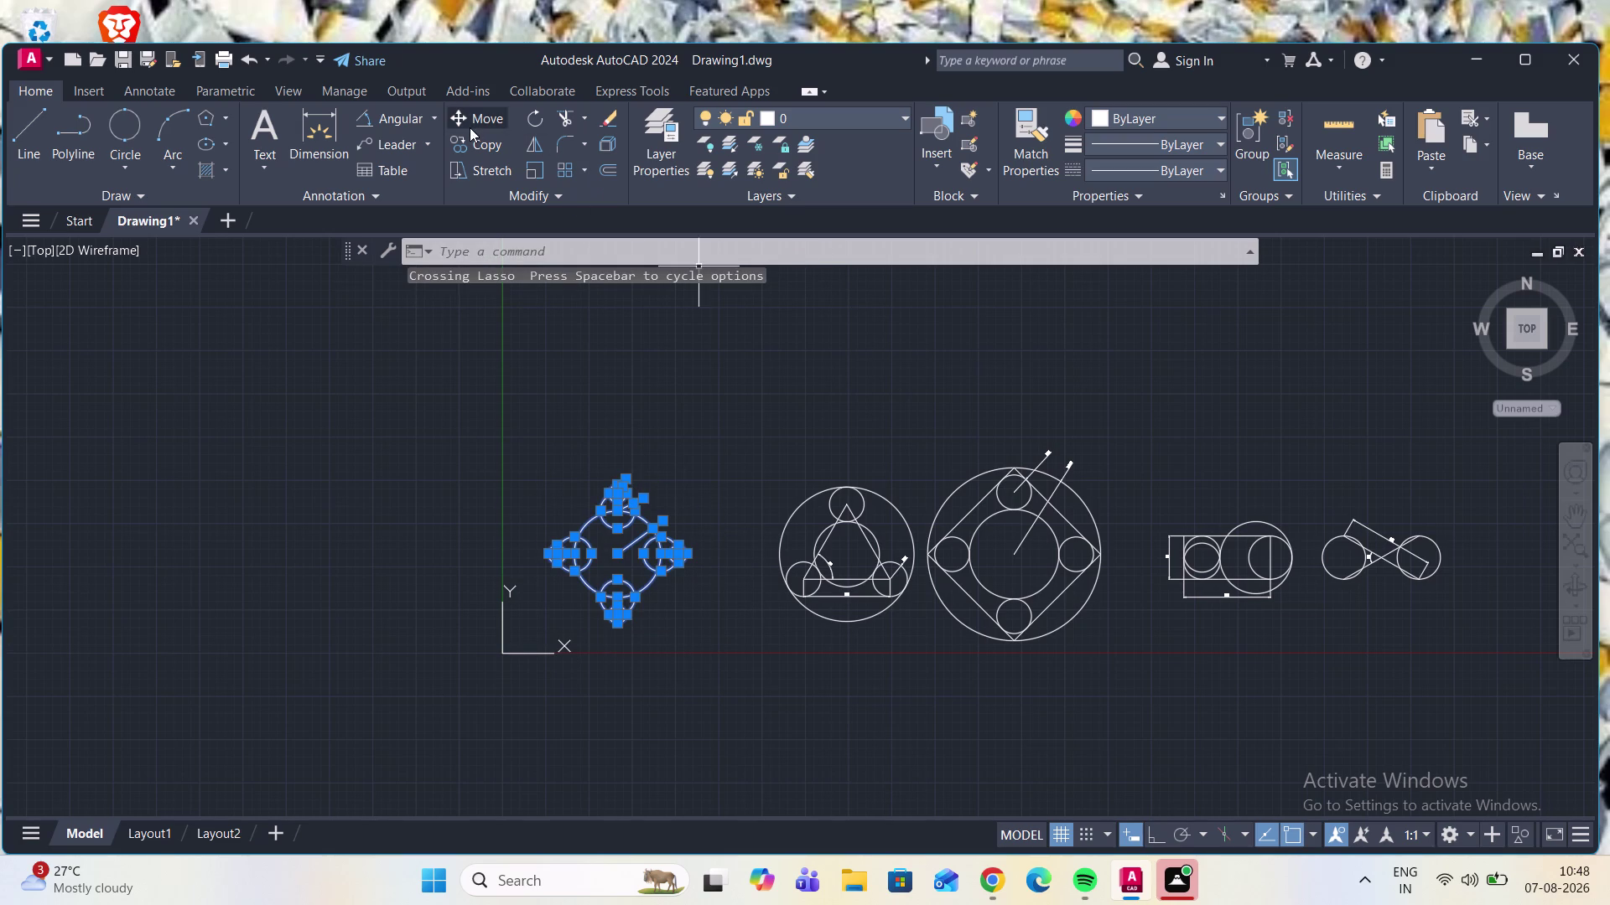
click(469, 126)
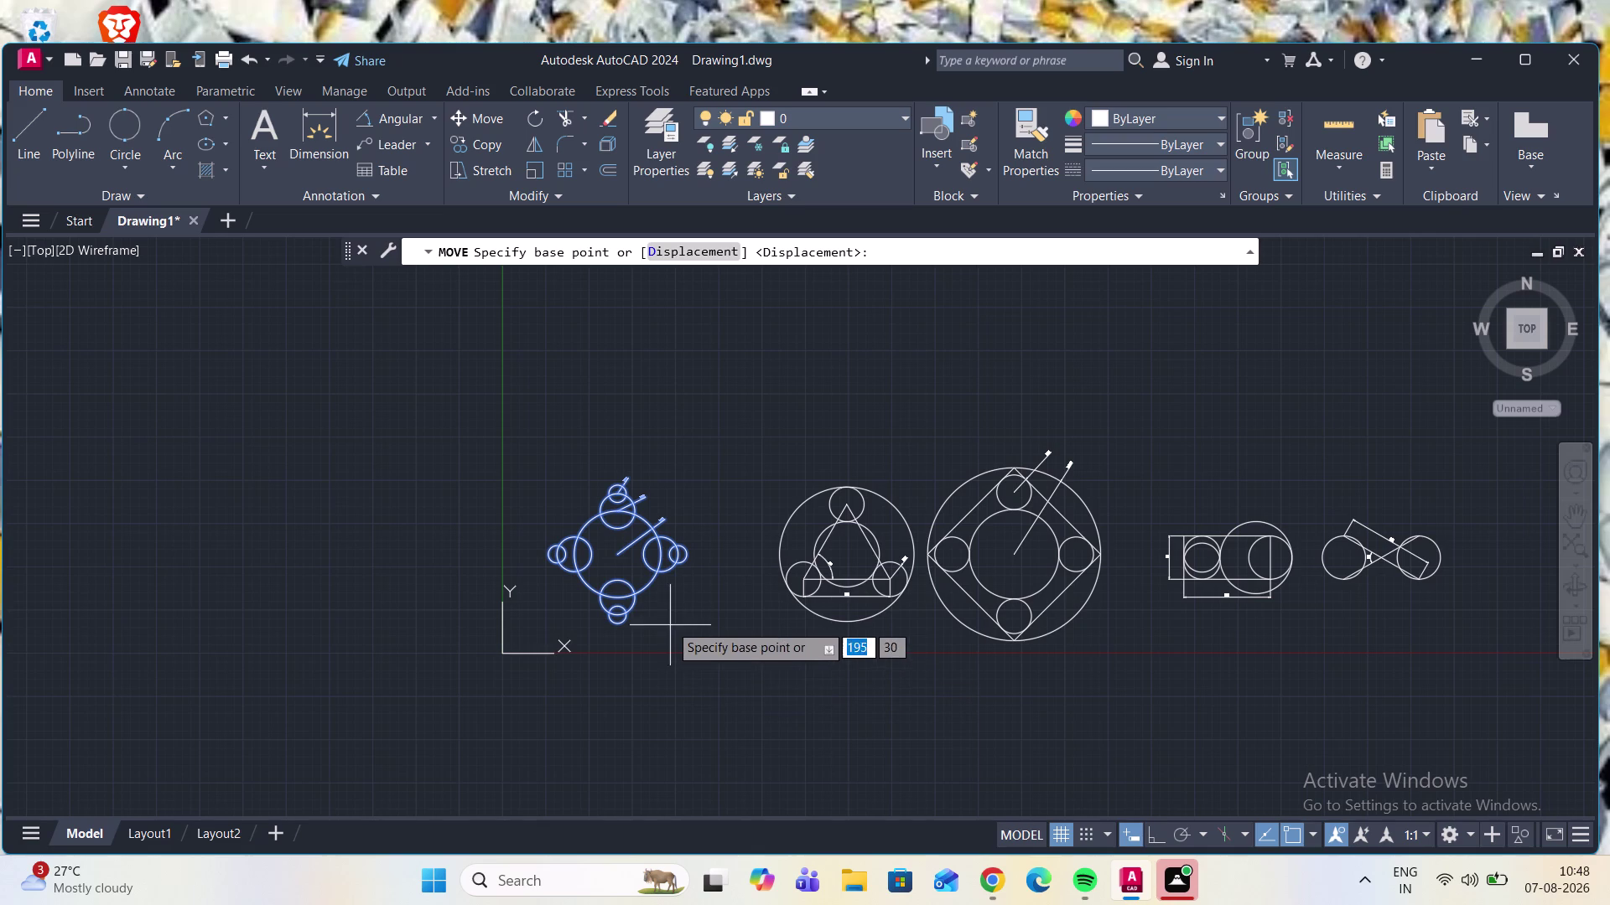
click(618, 594)
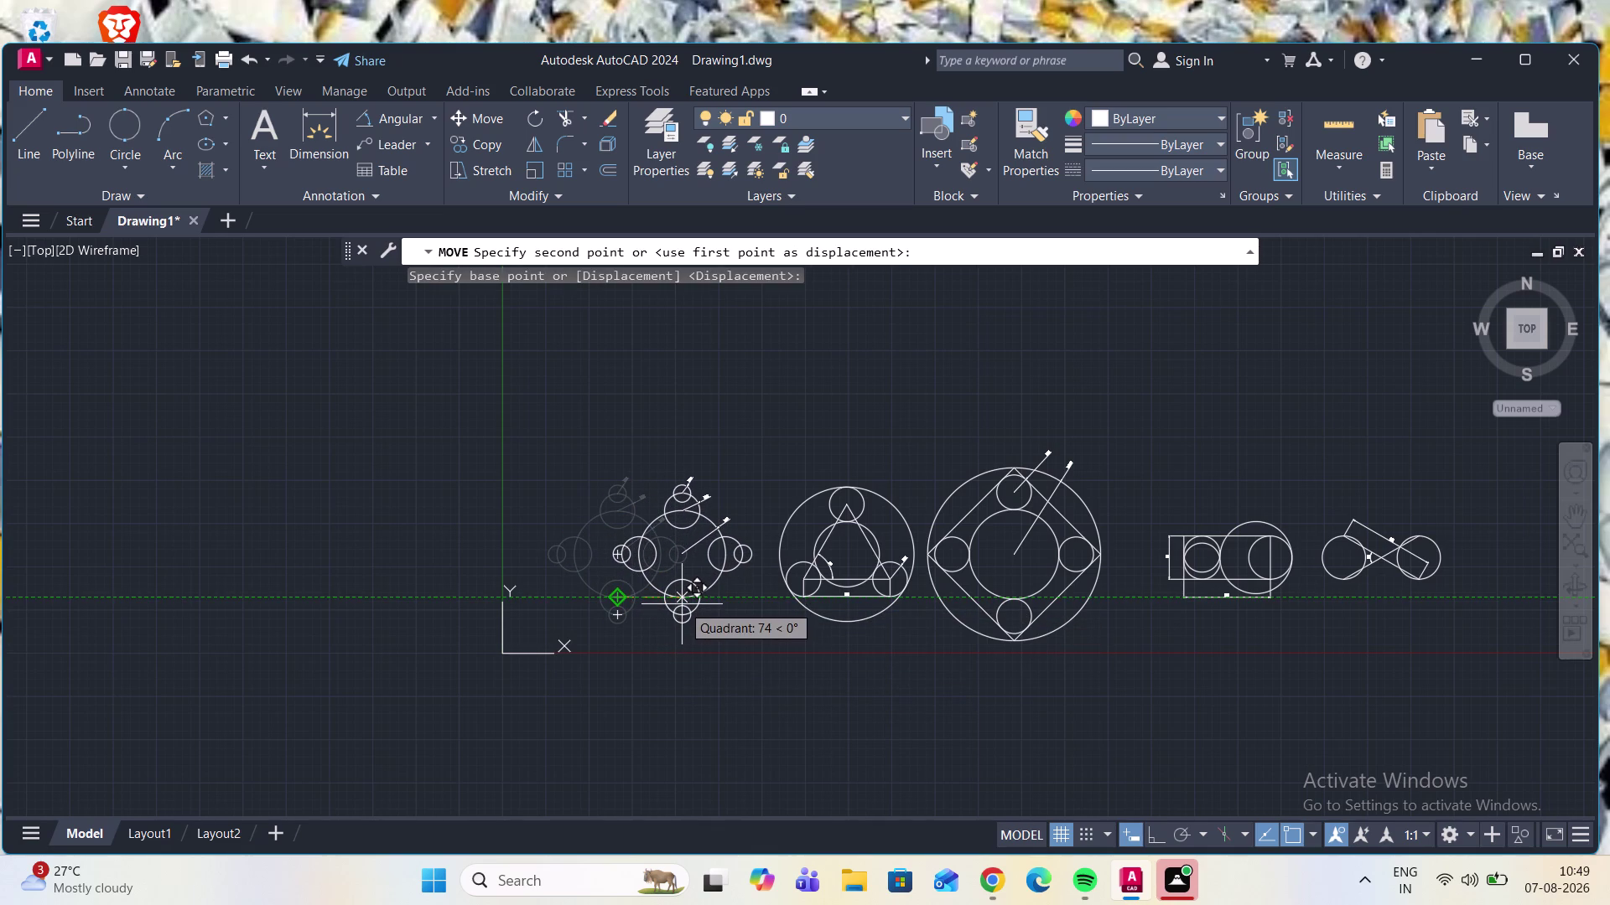
click(681, 605)
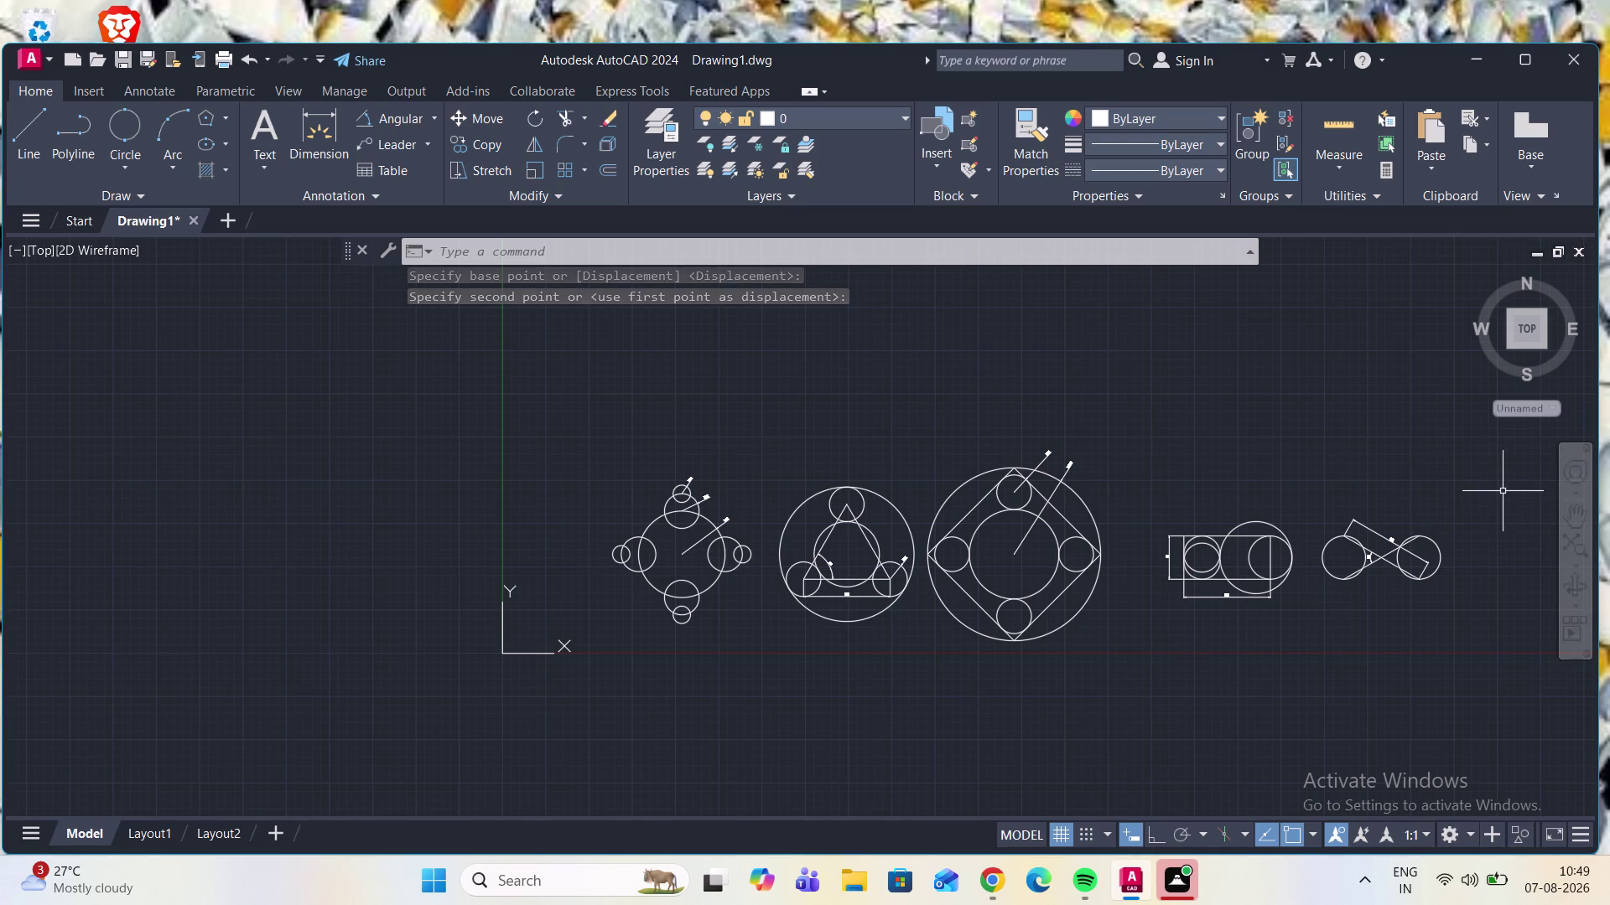
click(1475, 617)
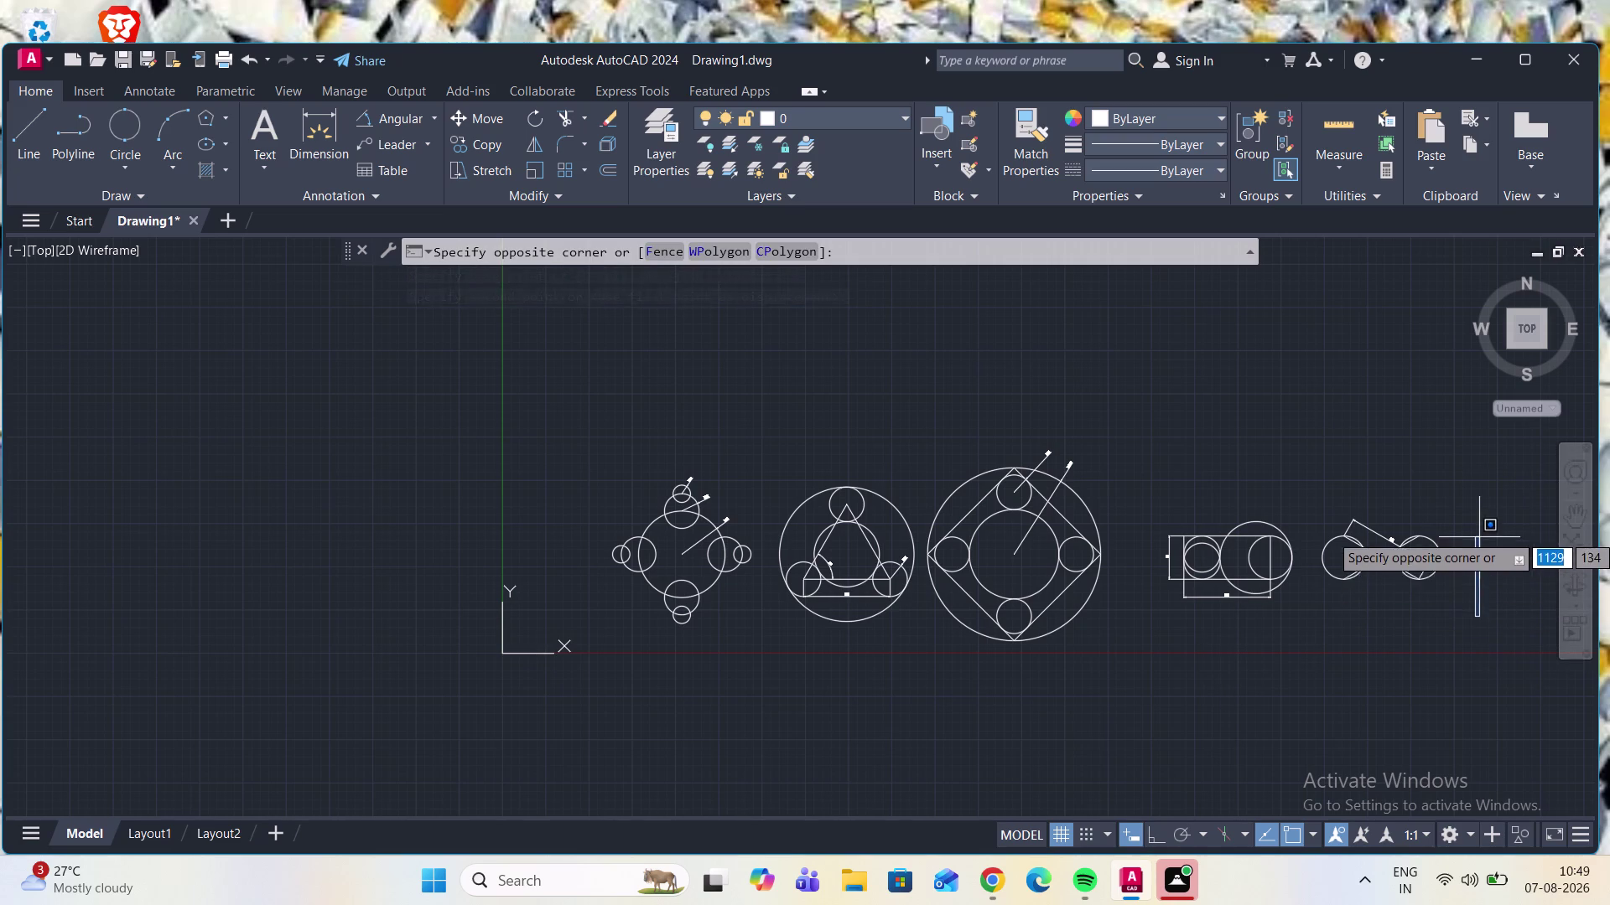
Move the rectangle-and-circles and linked-circles figures slightly left together, then zoom to check spacing.
click(1149, 500)
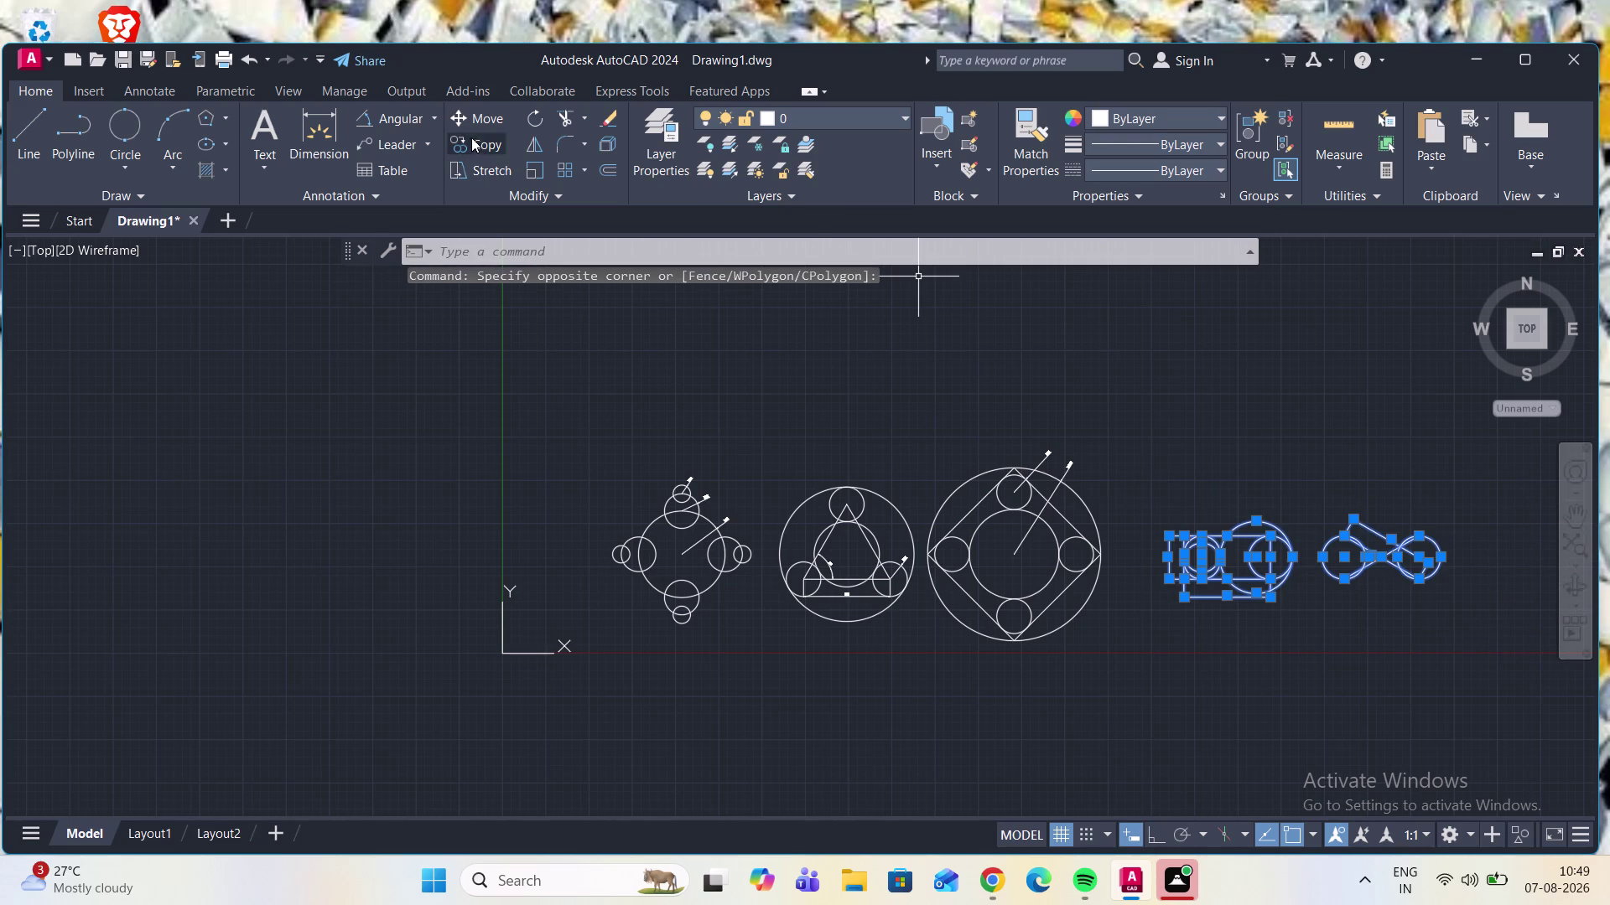
click(491, 116)
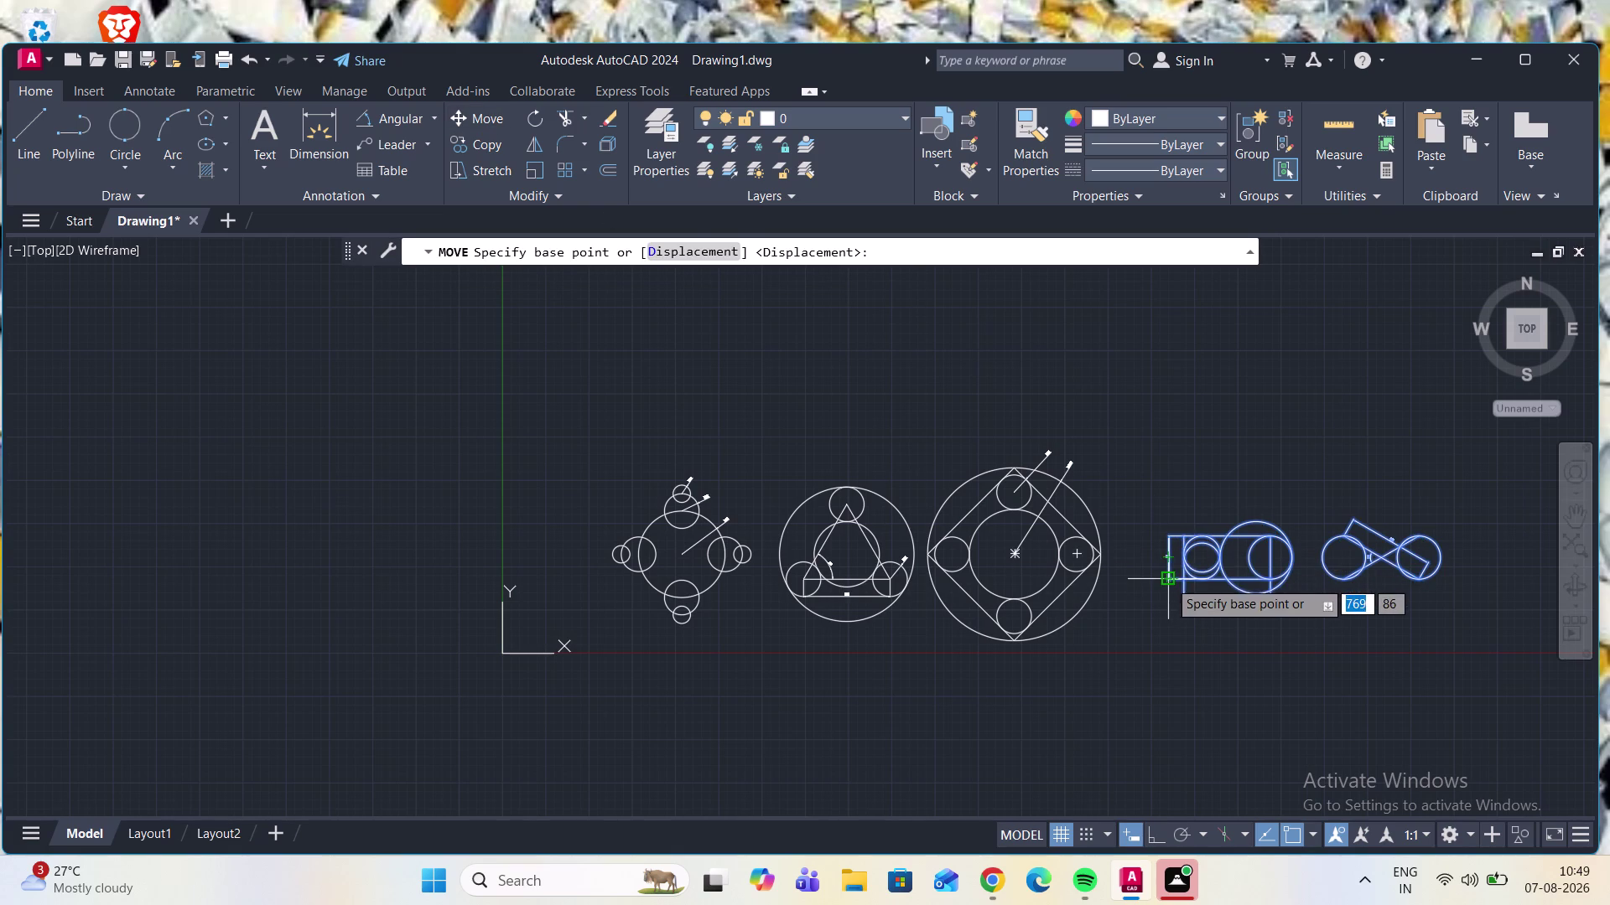
click(1168, 584)
click(1128, 580)
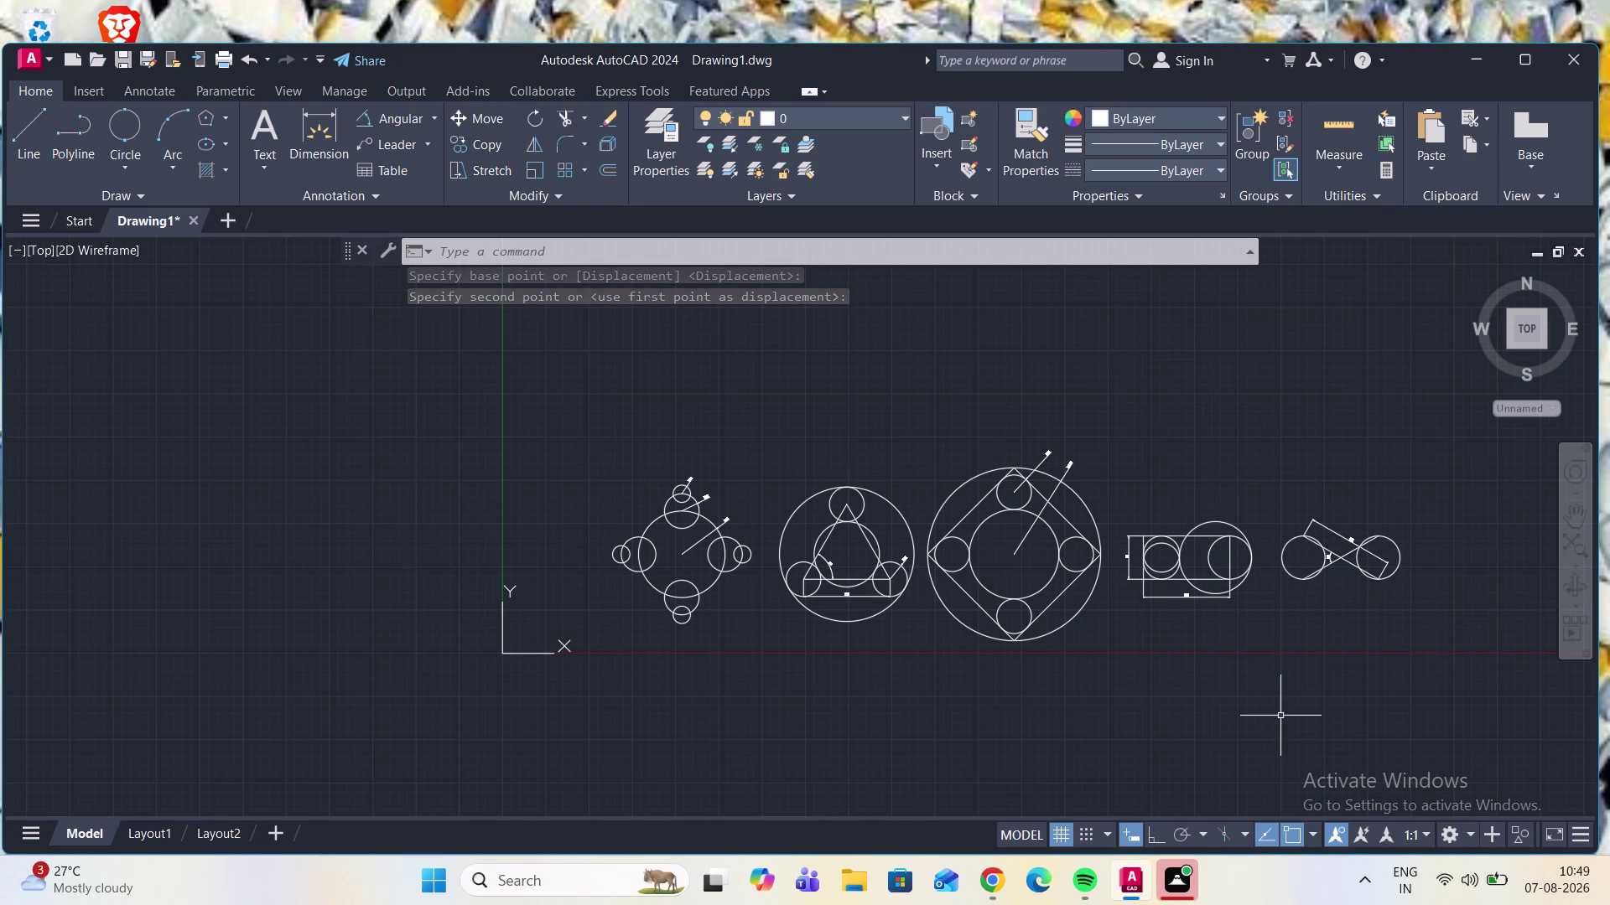
scroll(up, 3)
scroll(down, 3)
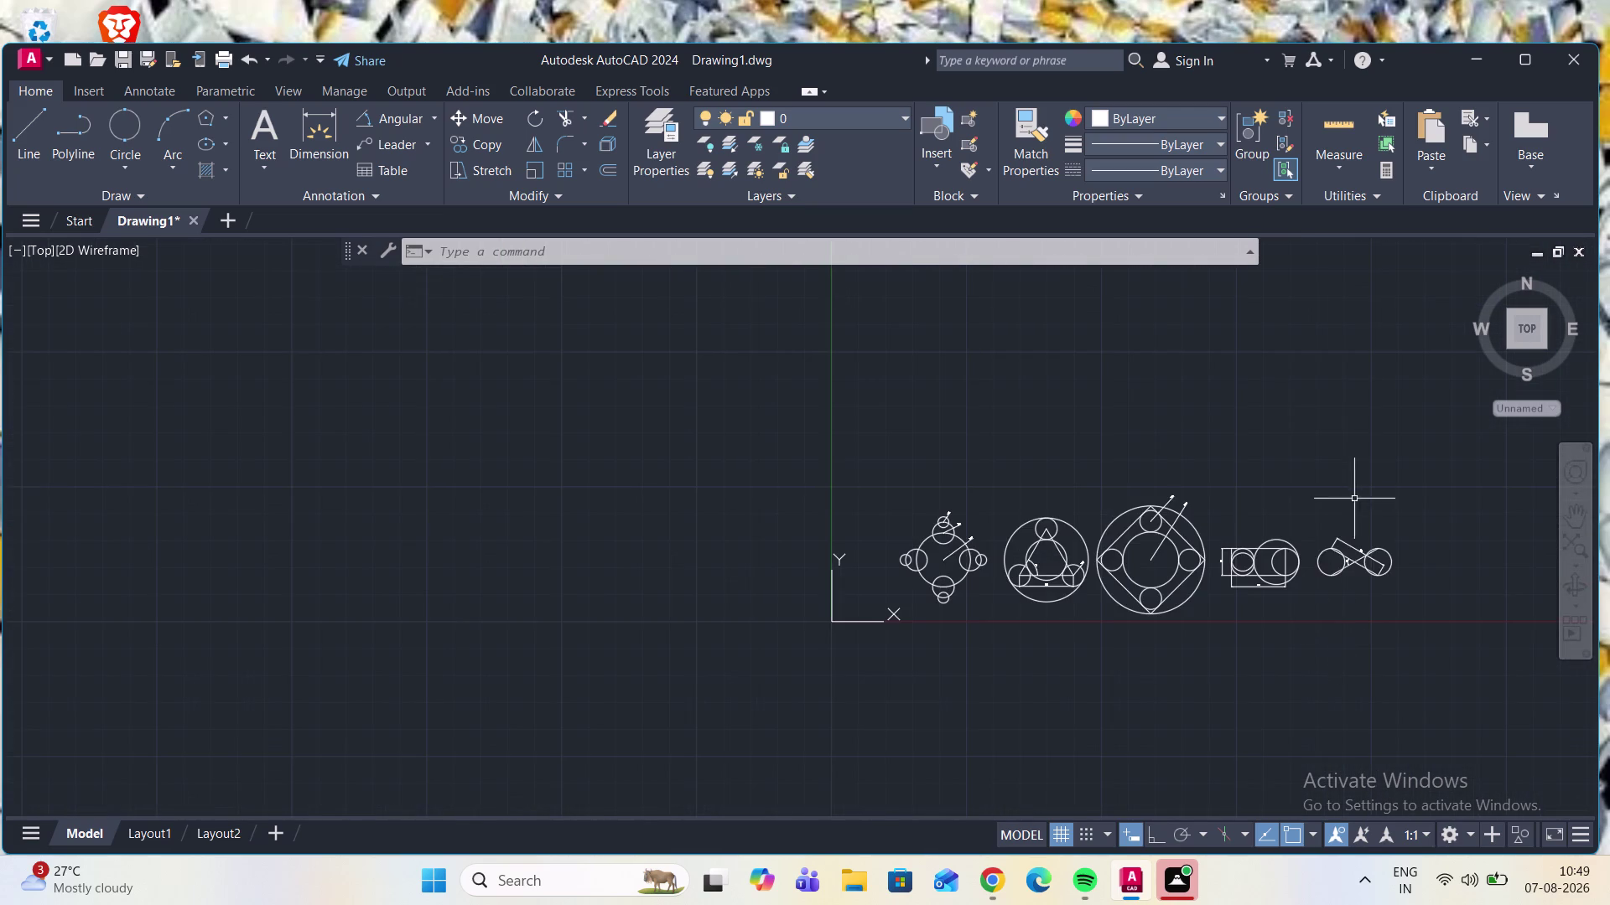
scroll(up, 3)
scroll(down, 3)
scroll(up, 3)
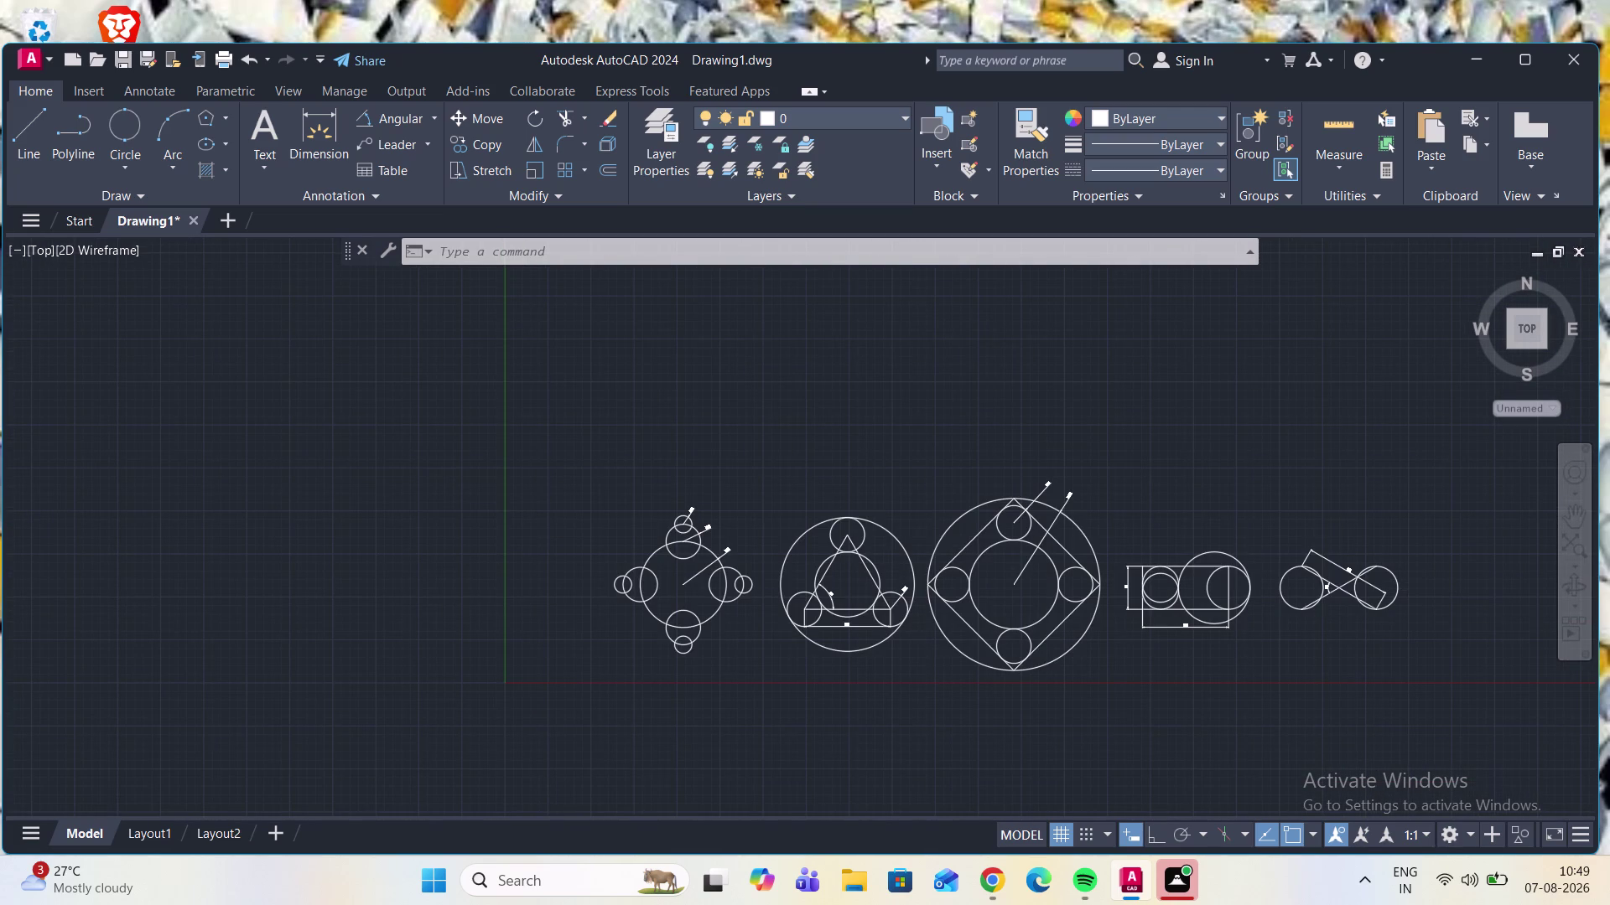